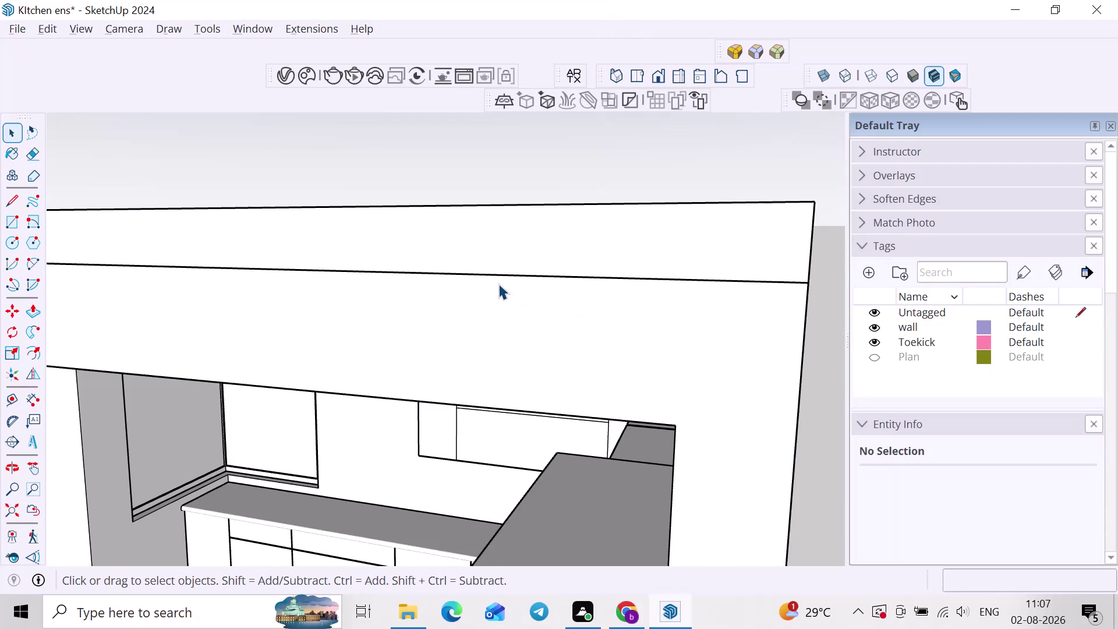
Zoom in on the left wall's base and select its short base edge.
scroll(down, 3)
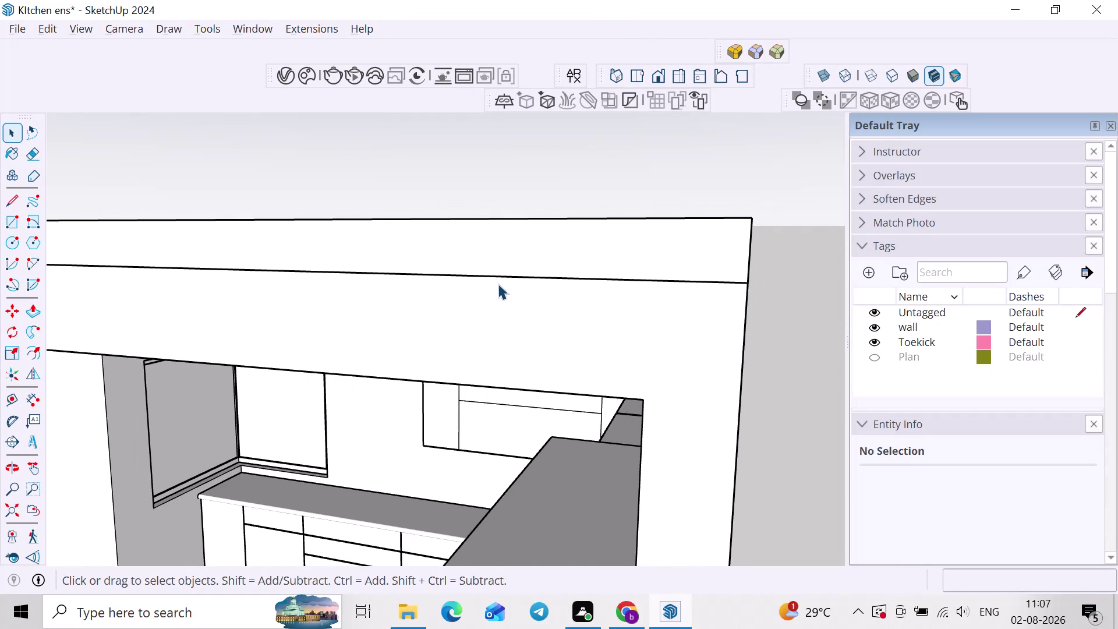
scroll(down, 3)
click(646, 308)
middle_drag(315, 355, 386, 323)
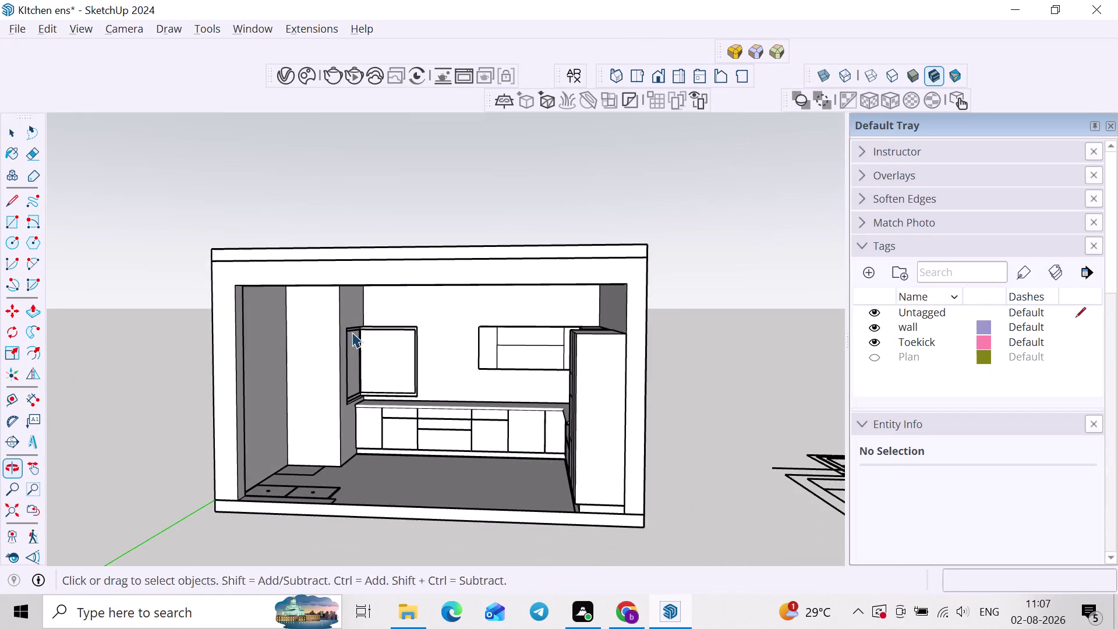
middle_drag(339, 338, 291, 361)
scroll(up, 3)
middle_drag(292, 406, 316, 317)
scroll(up, 3)
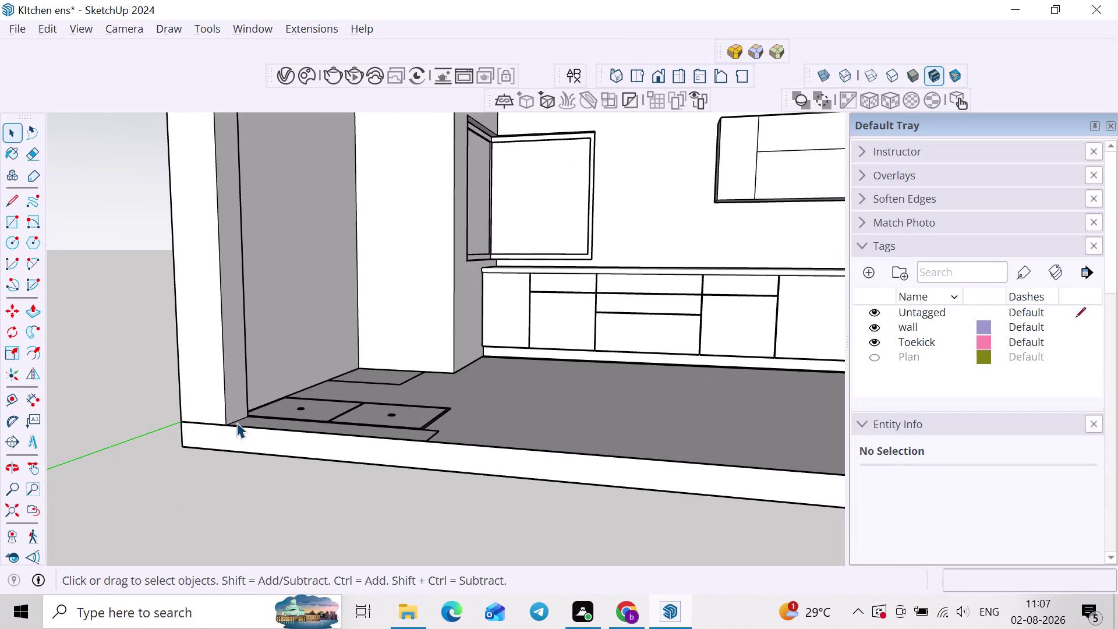
click(237, 422)
click(237, 422)
click(243, 417)
scroll(up, 3)
double_click(230, 393)
scroll(up, 3)
middle_drag(271, 412, 253, 422)
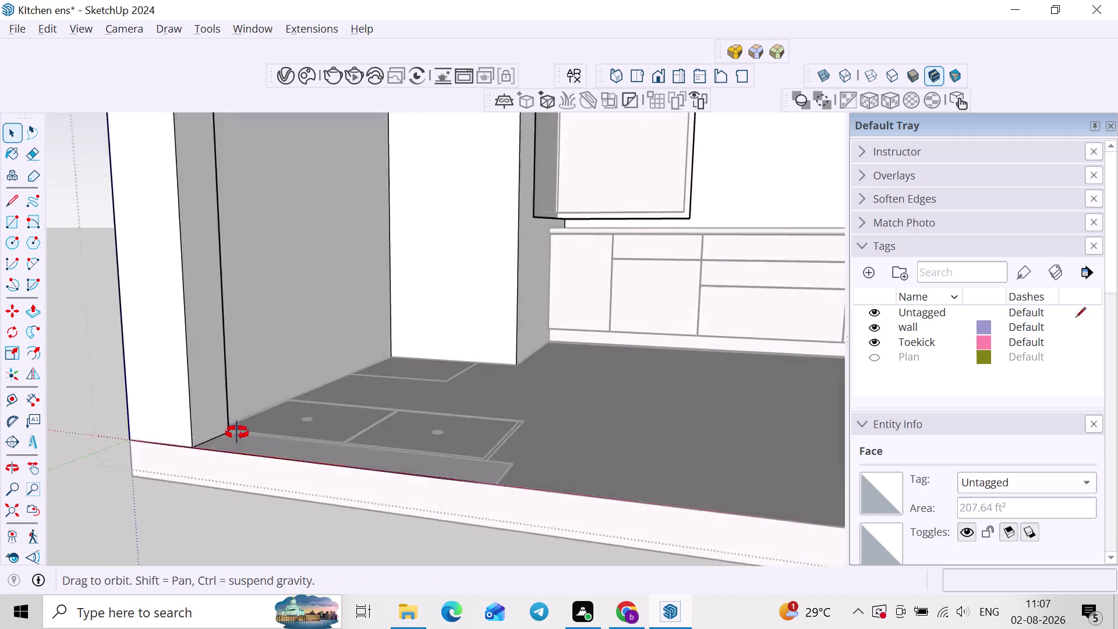
middle_drag(253, 423, 235, 433)
scroll(up, 3)
click(170, 465)
Copy the left wall's base edge 3' up the wall with Move.
key(m)
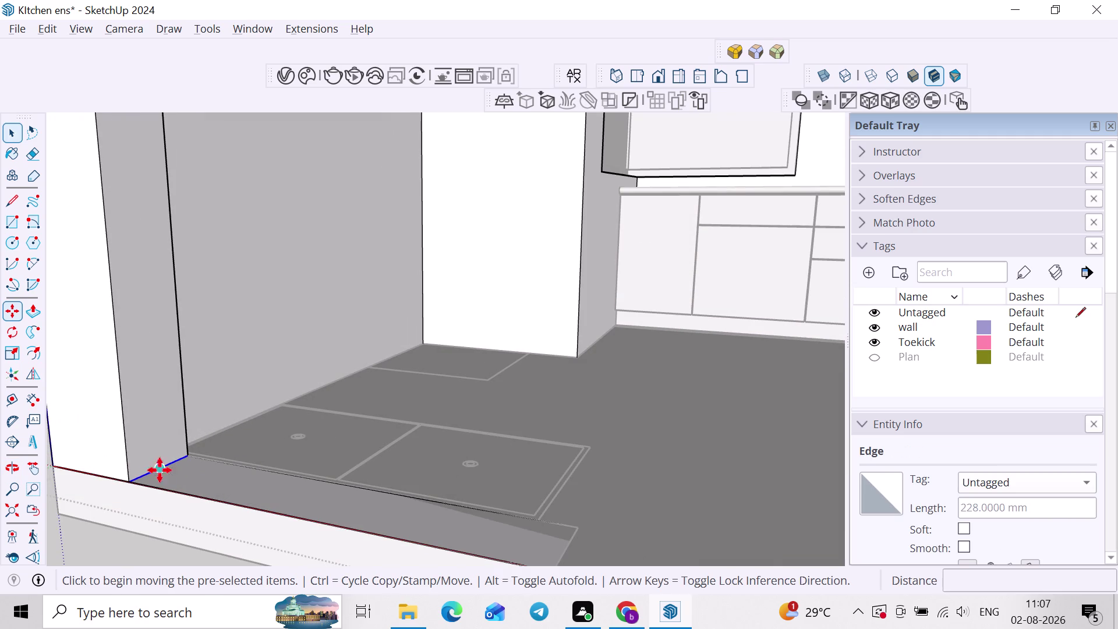
click(137, 483)
scroll(down, 3)
middle_drag(123, 335, 140, 416)
key(Up)
scroll(down, 3)
middle_drag(134, 239, 134, 298)
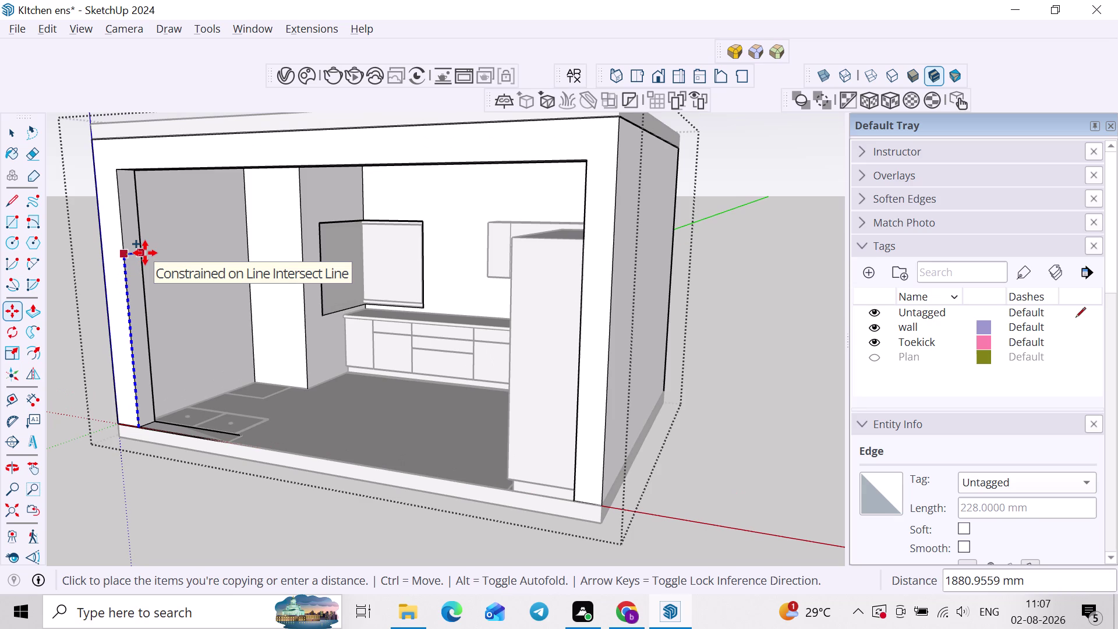
text(3)
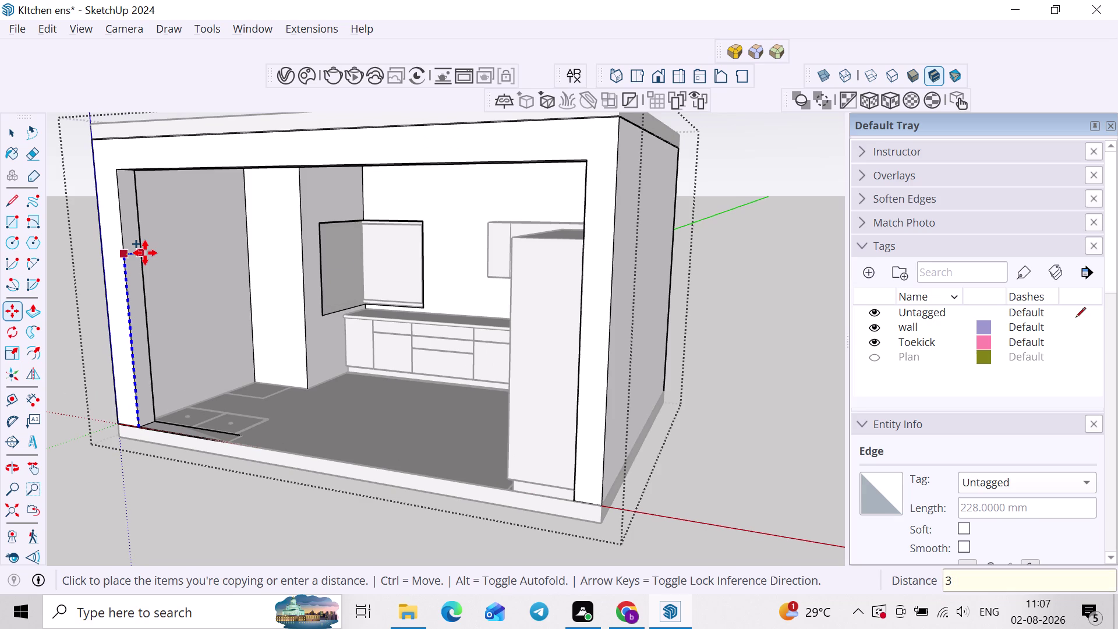
text(')
key(Return)
key(space)
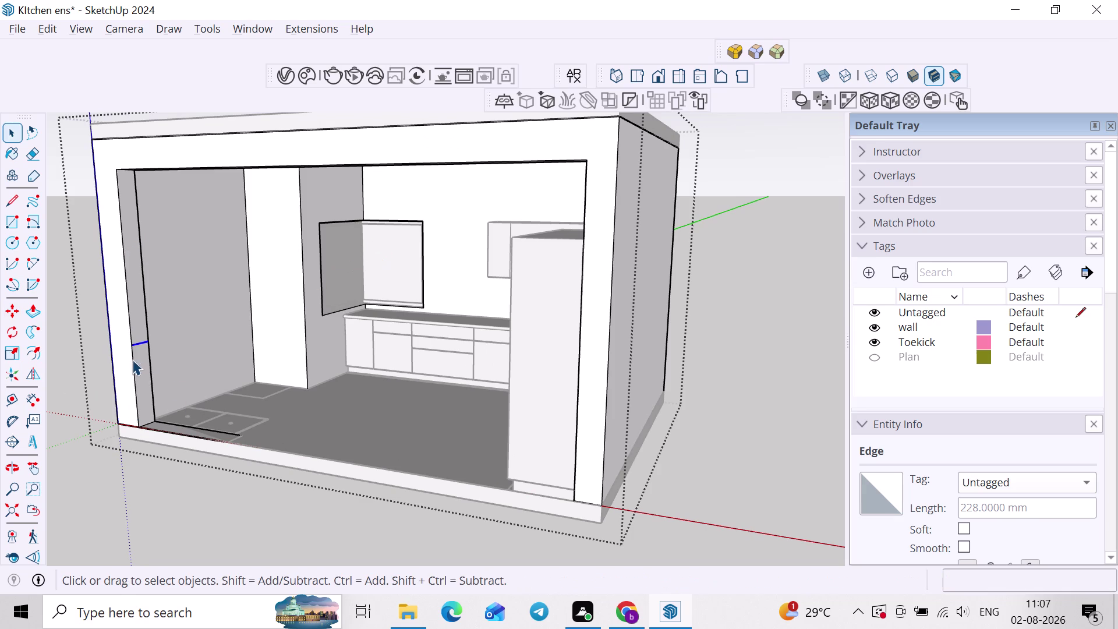
Push/Pull the lower wall strip outward, then extend it across the front as a low wall.
click(144, 358)
text(op)
click(143, 358)
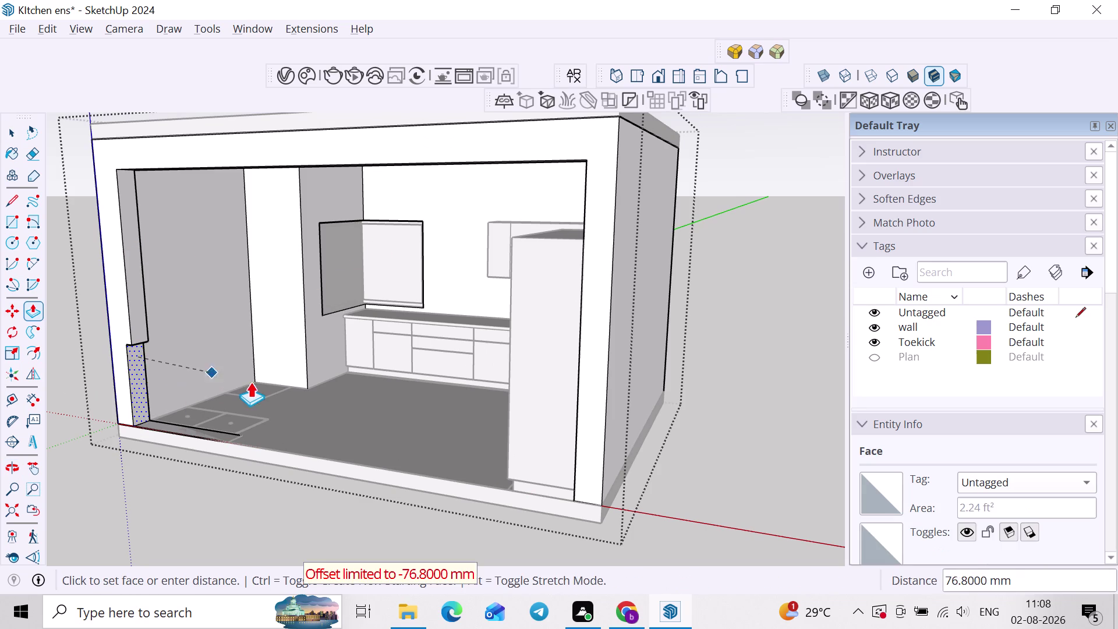
scroll(down, 3)
middle_drag(270, 410, 323, 399)
scroll(down, 3)
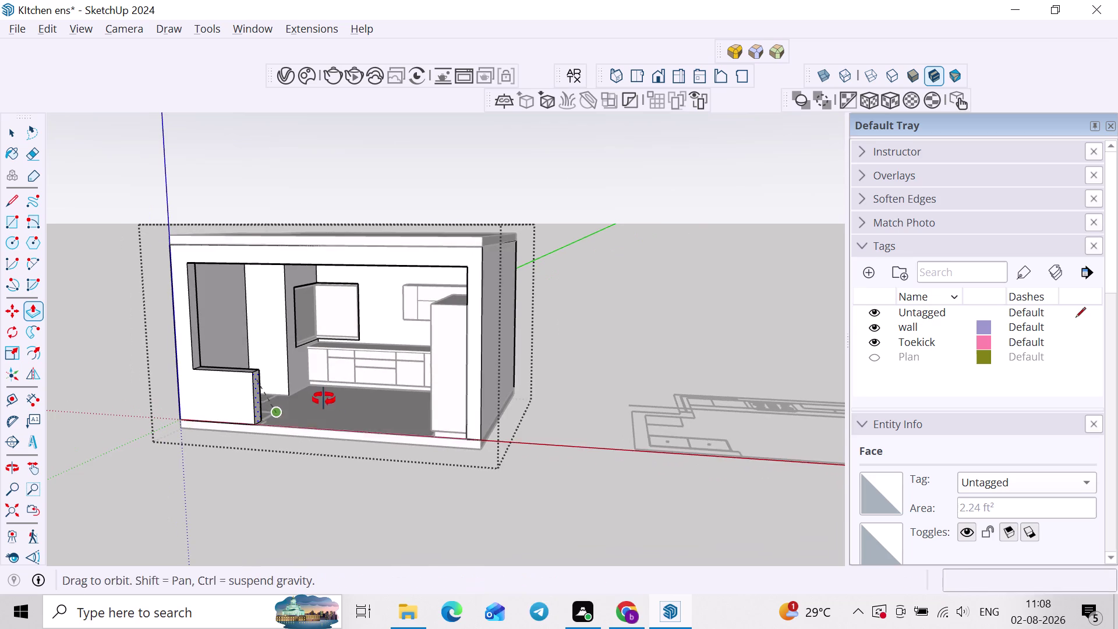
middle_drag(323, 400, 324, 399)
click(311, 407)
click(261, 399)
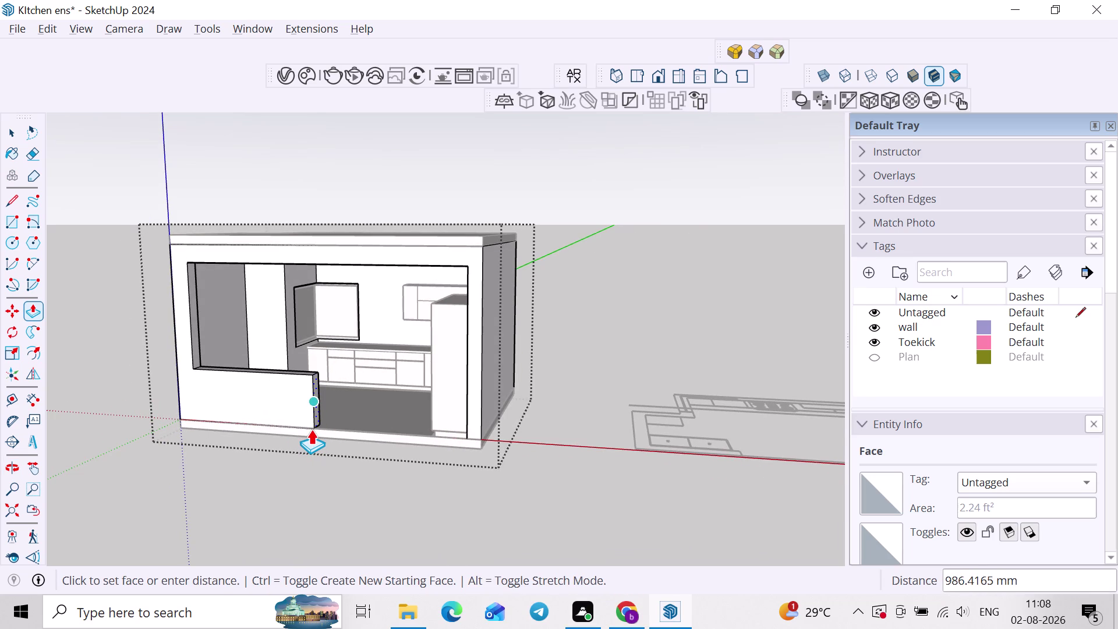
click(310, 429)
scroll(down, 3)
key(space)
click(377, 455)
Orbit the model to check the new low wall and bring the wall cabinets into view.
middle_drag(401, 521, 516, 510)
scroll(down, 3)
click(557, 492)
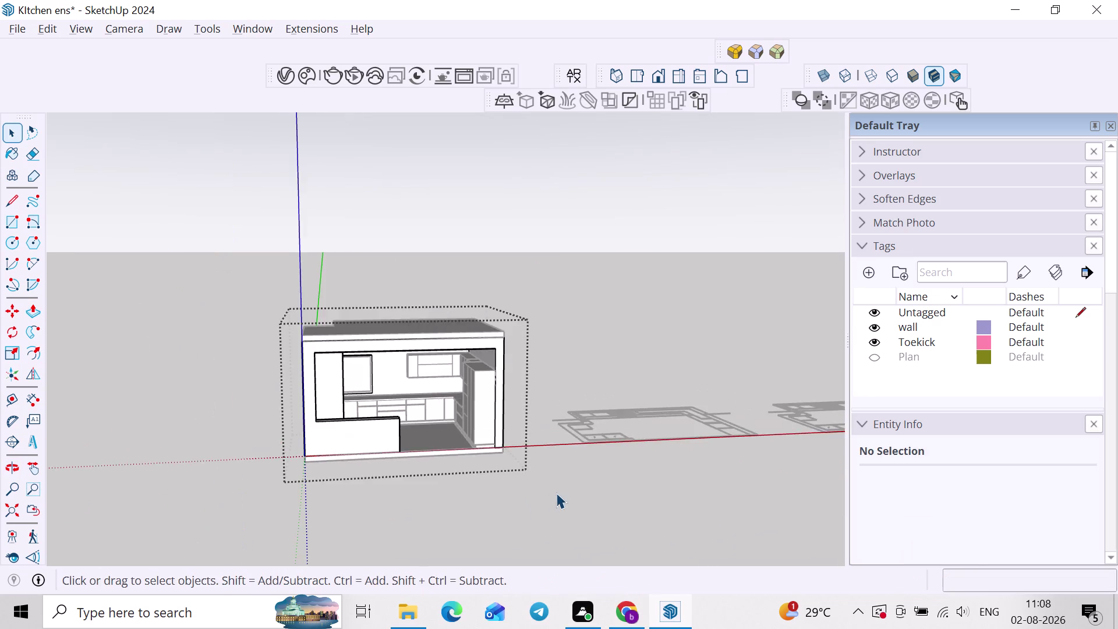
middle_drag(538, 492, 414, 453)
scroll(up, 3)
middle_drag(420, 360, 520, 393)
middle_drag(504, 393, 385, 346)
scroll(up, 3)
scroll(down, 3)
scroll(up, 3)
middle_drag(325, 428, 327, 504)
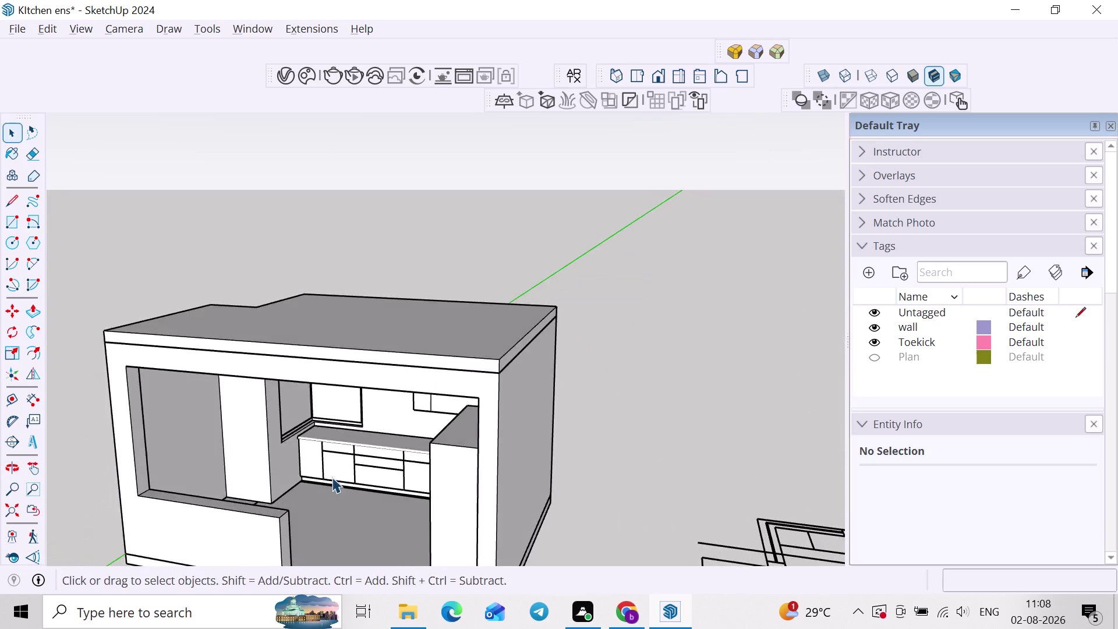
scroll(down, 3)
middle_drag(364, 446, 443, 386)
scroll(up, 3)
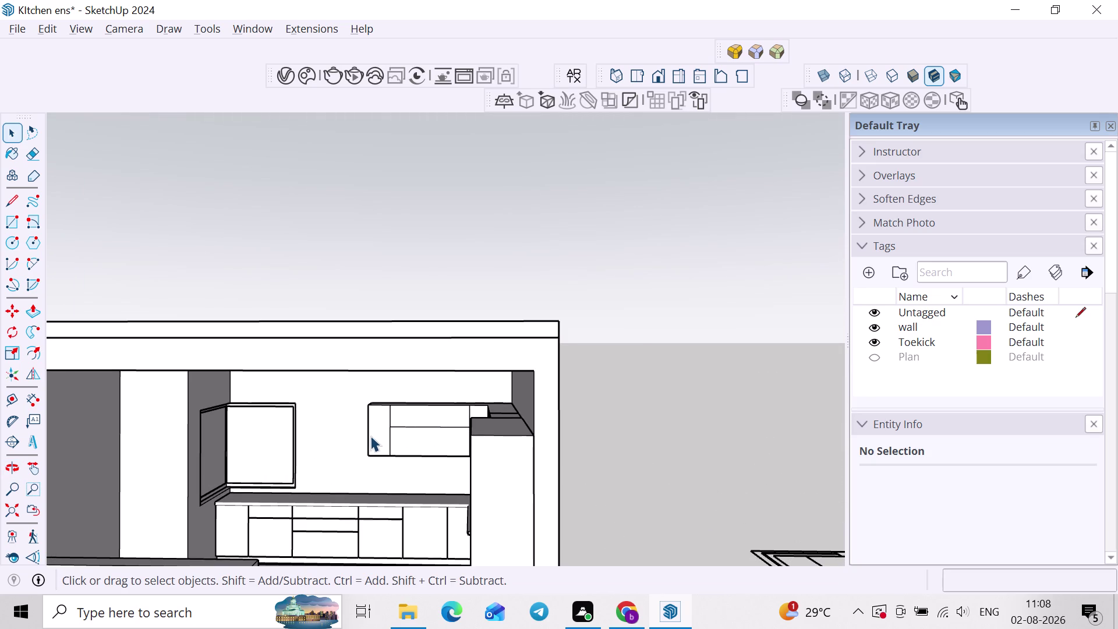
scroll(up, 3)
scroll(down, 3)
scroll(up, 3)
double_click(390, 427)
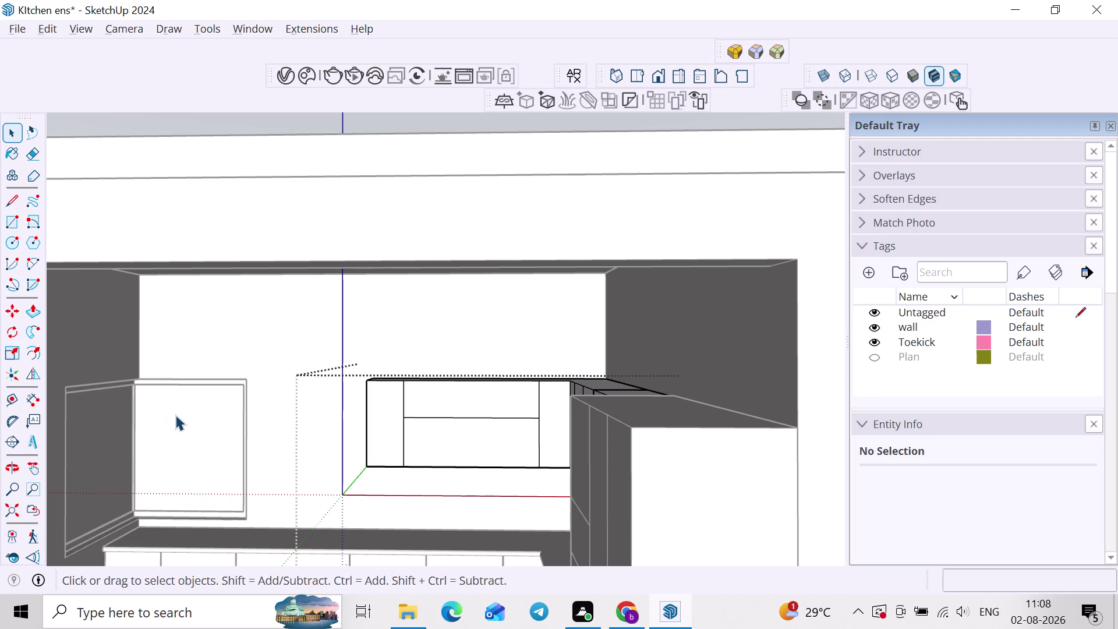
scroll(down, 3)
scroll(down, 3)
middle_drag(583, 394, 528, 401)
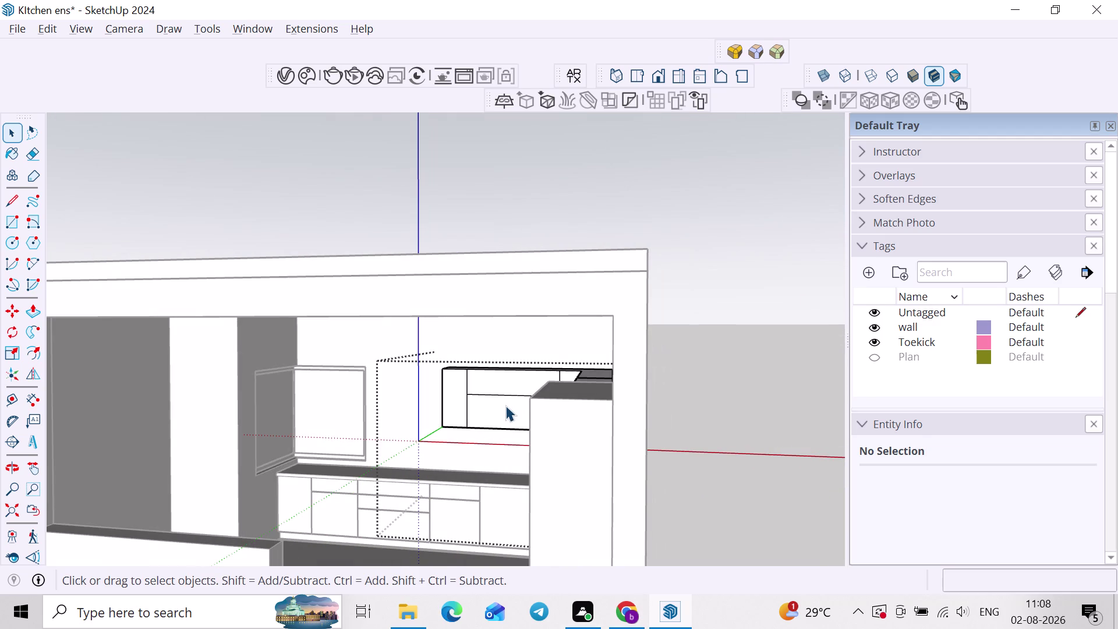
scroll(up, 3)
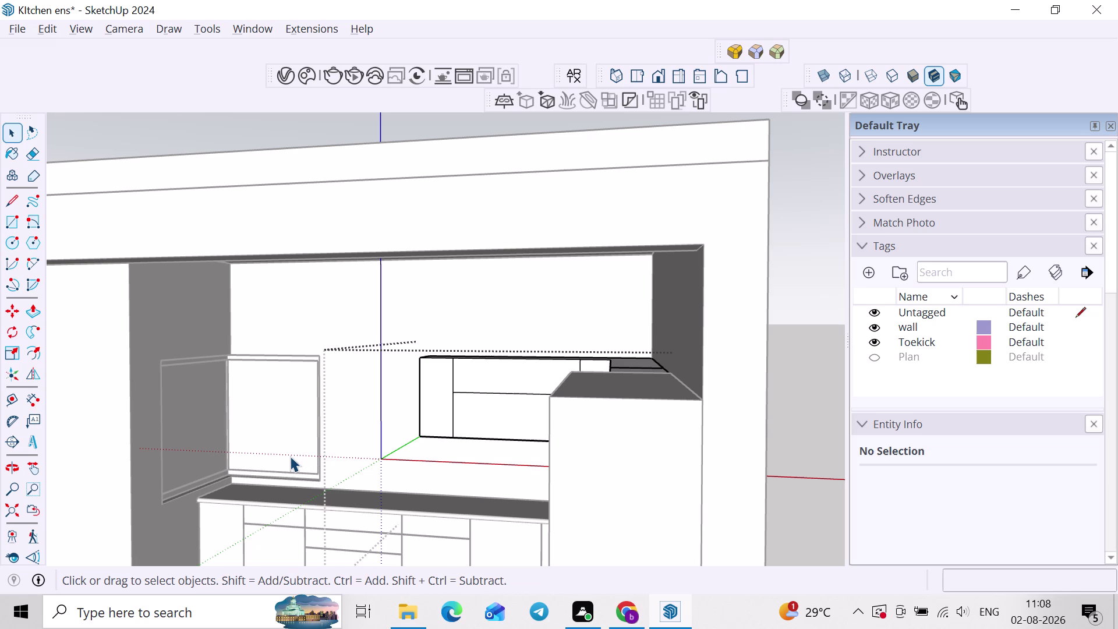
scroll(down, 3)
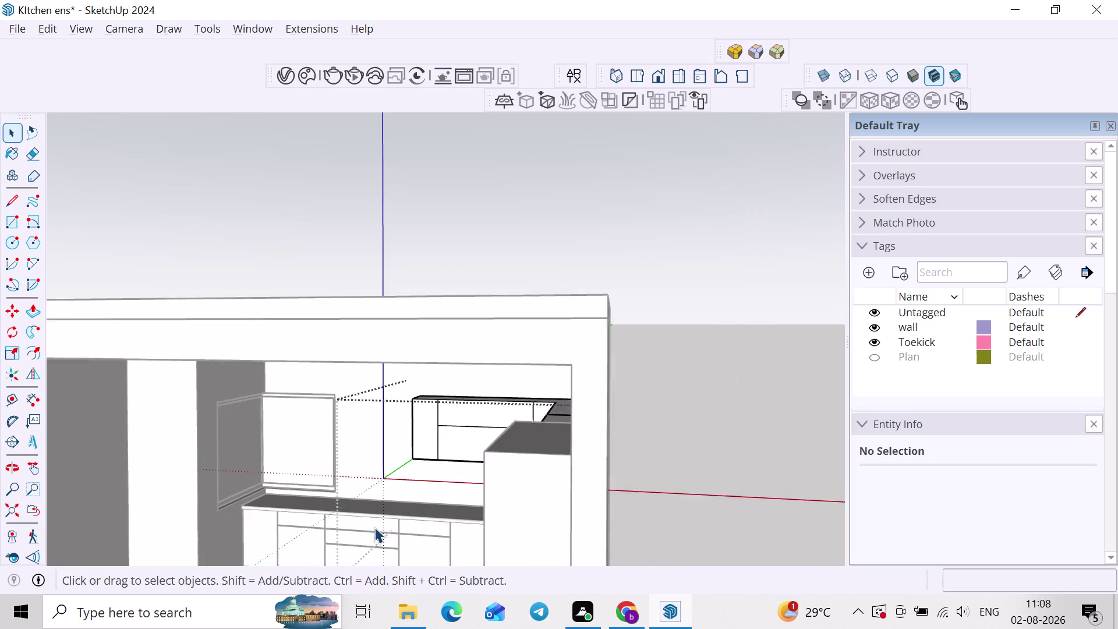
middle_drag(362, 445, 410, 426)
scroll(up, 3)
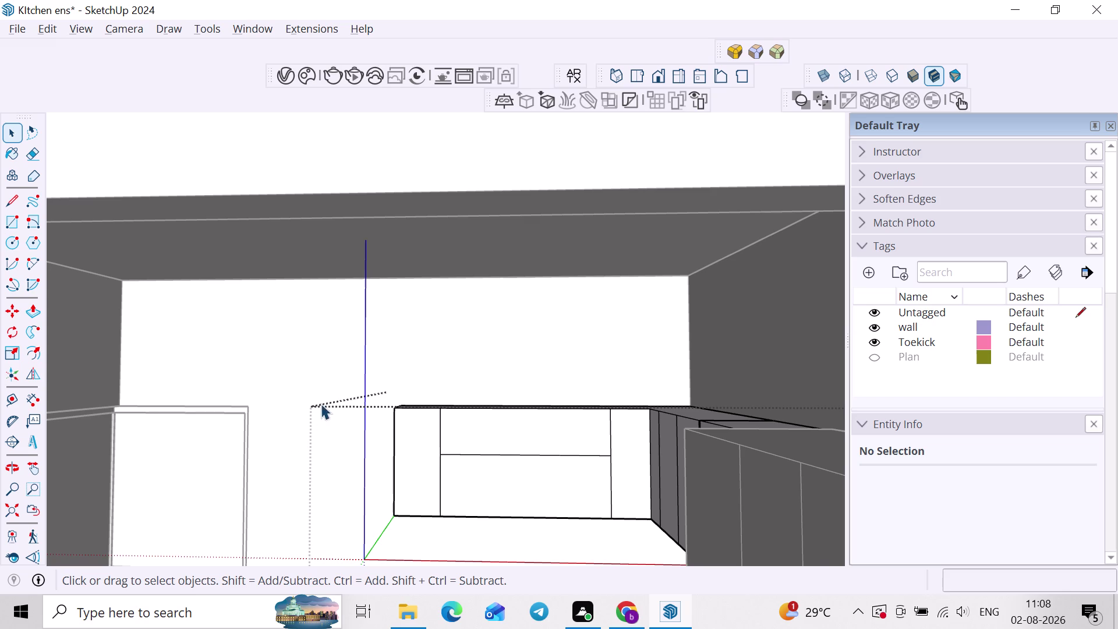
scroll(up, 3)
click(407, 418)
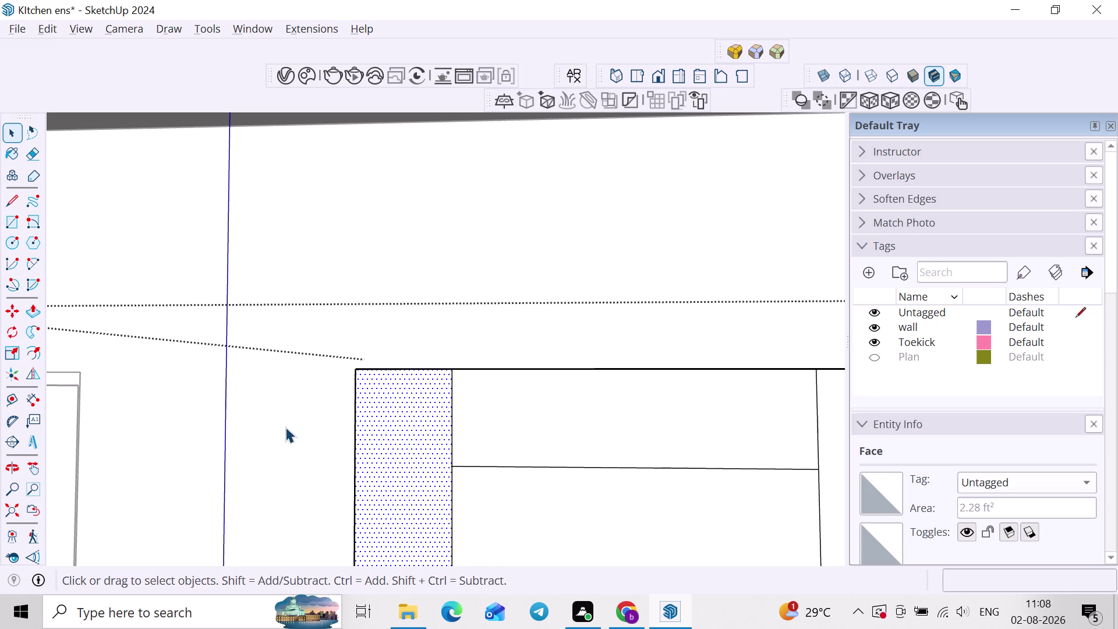
scroll(up, 3)
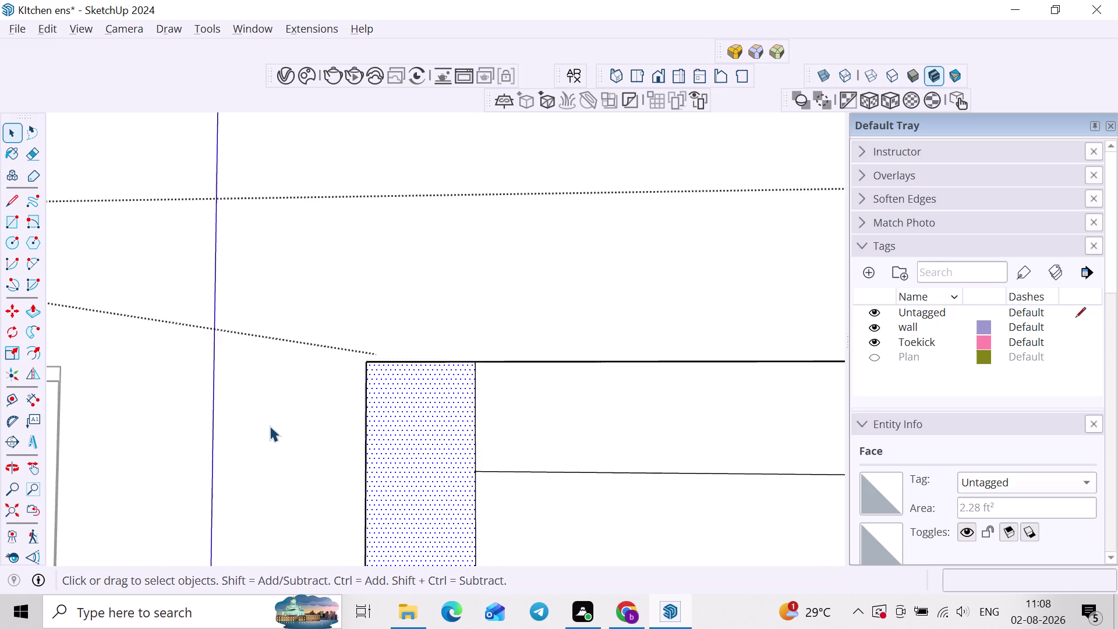
scroll(up, 3)
click(463, 382)
scroll(down, 3)
middle_drag(474, 415, 474, 352)
key(f)
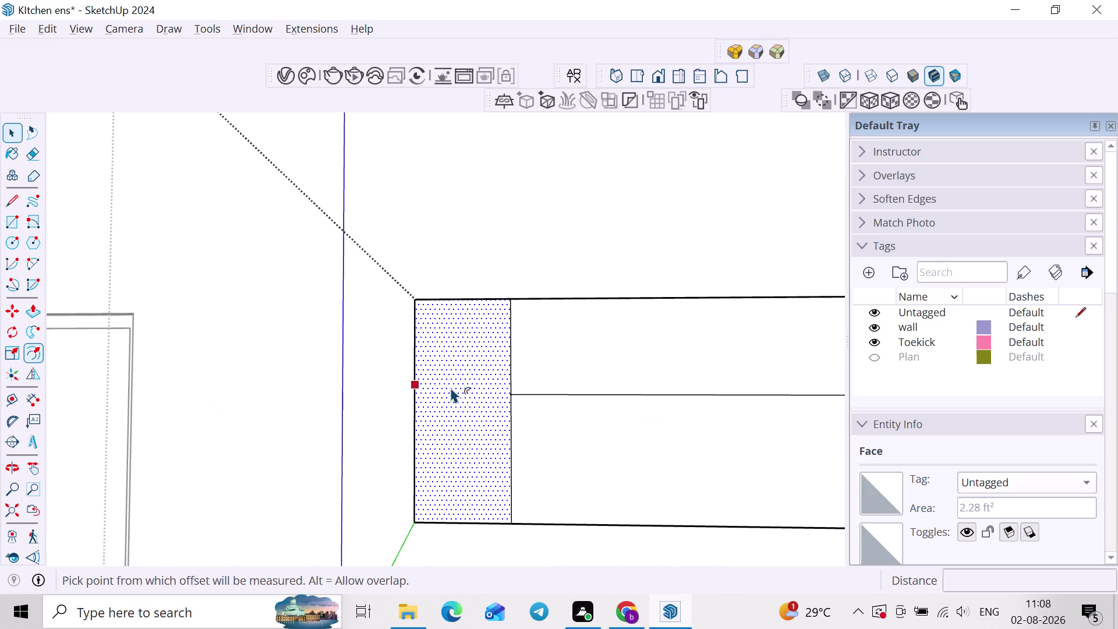
Inset the narrow face and the upper front panel by 1".
click(428, 389)
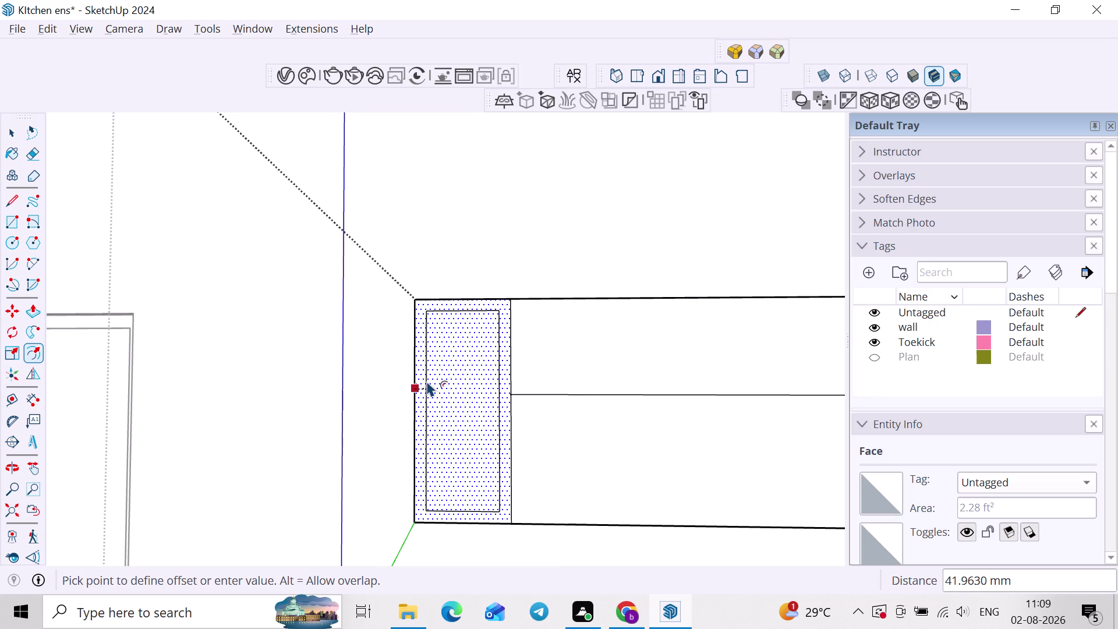
key(1)
key(shift+quotedbl)
key(Return)
key(space)
click(629, 367)
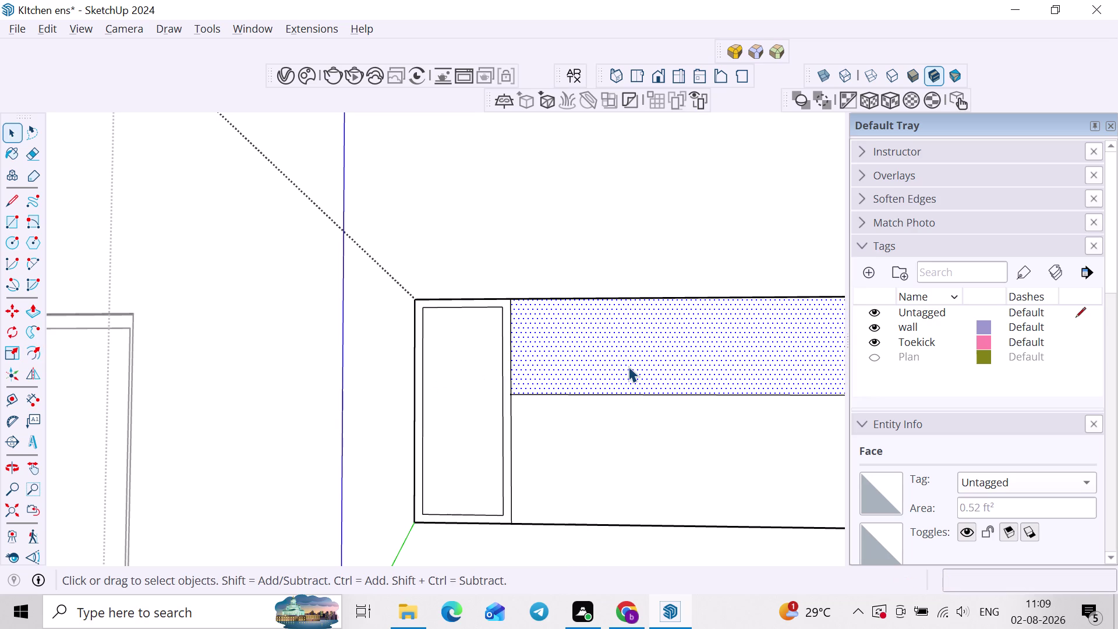
key(f)
double_click(614, 354)
key(space)
Make the lower front face a component, inset it by the same 1", and save.
click(597, 452)
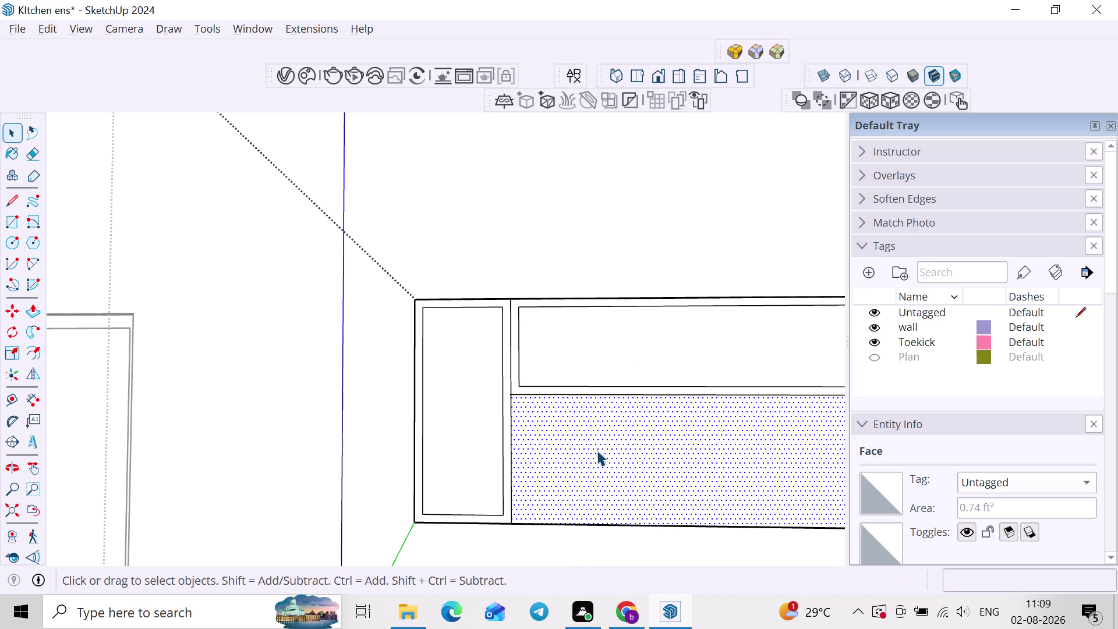
key(g)
key(f)
double_click(595, 450)
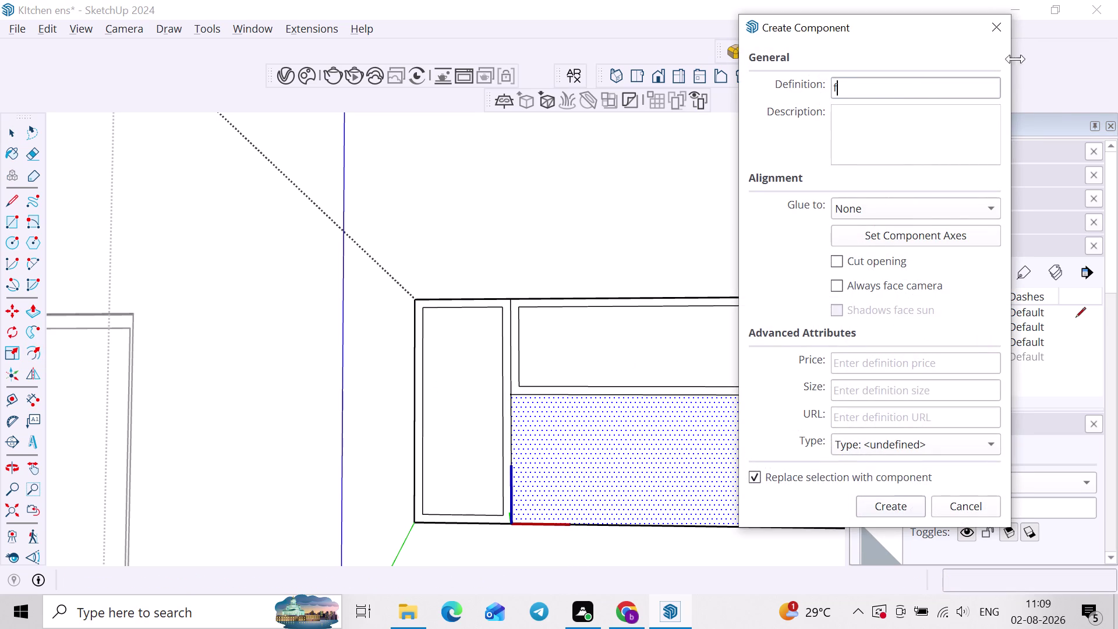
click(1006, 24)
key(space)
key(f)
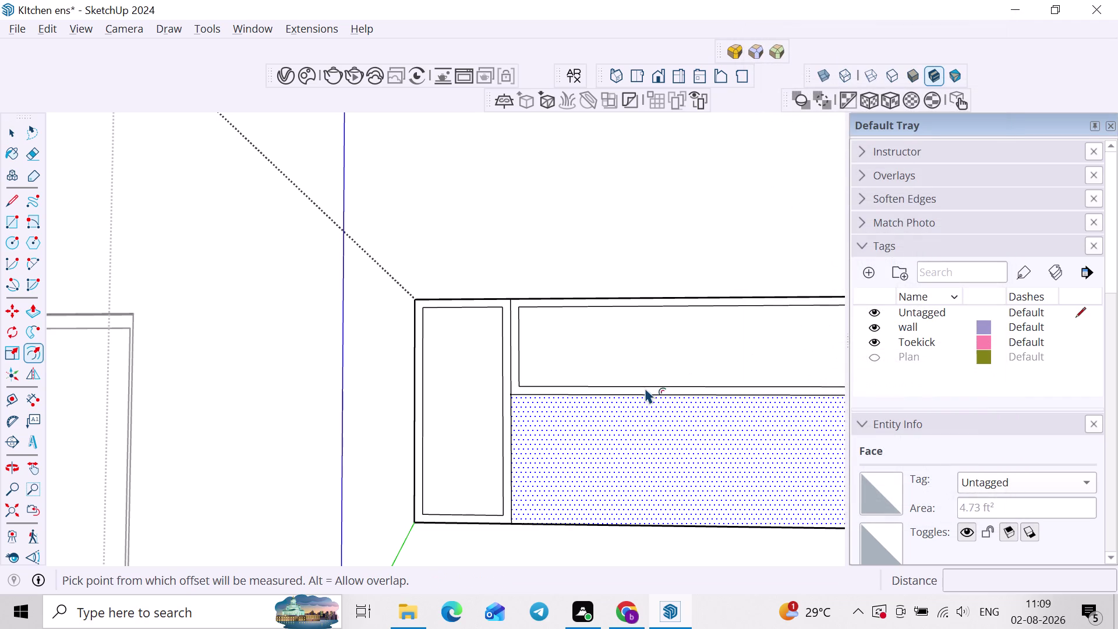
double_click(643, 419)
key(ctrl+s)
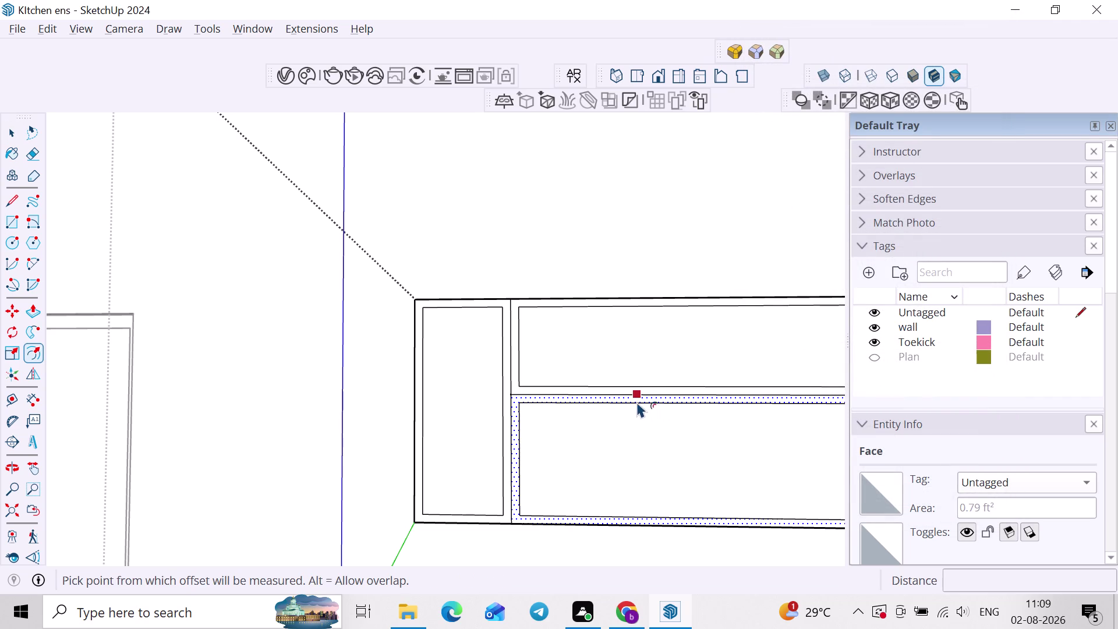
Inset the cabinet's right end panel by the same 1" amount.
scroll(down, 3)
key(space)
scroll(down, 3)
middle_drag(644, 415, 639, 447)
middle_drag(727, 412, 689, 412)
double_click(768, 400)
scroll(up, 3)
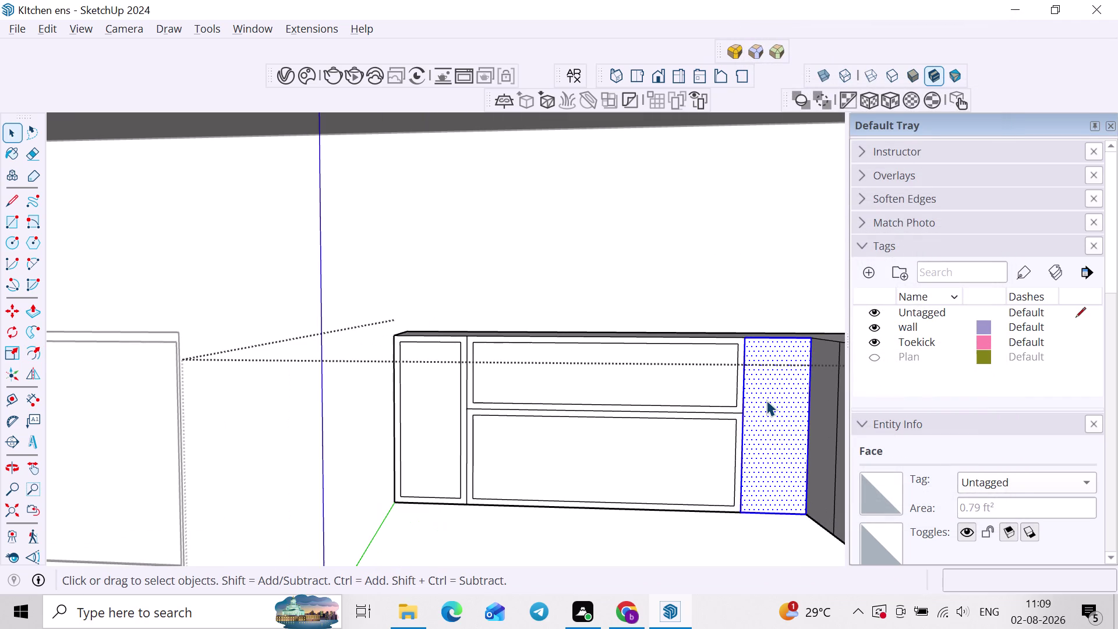
key(f)
double_click(766, 398)
key(space)
click(777, 403)
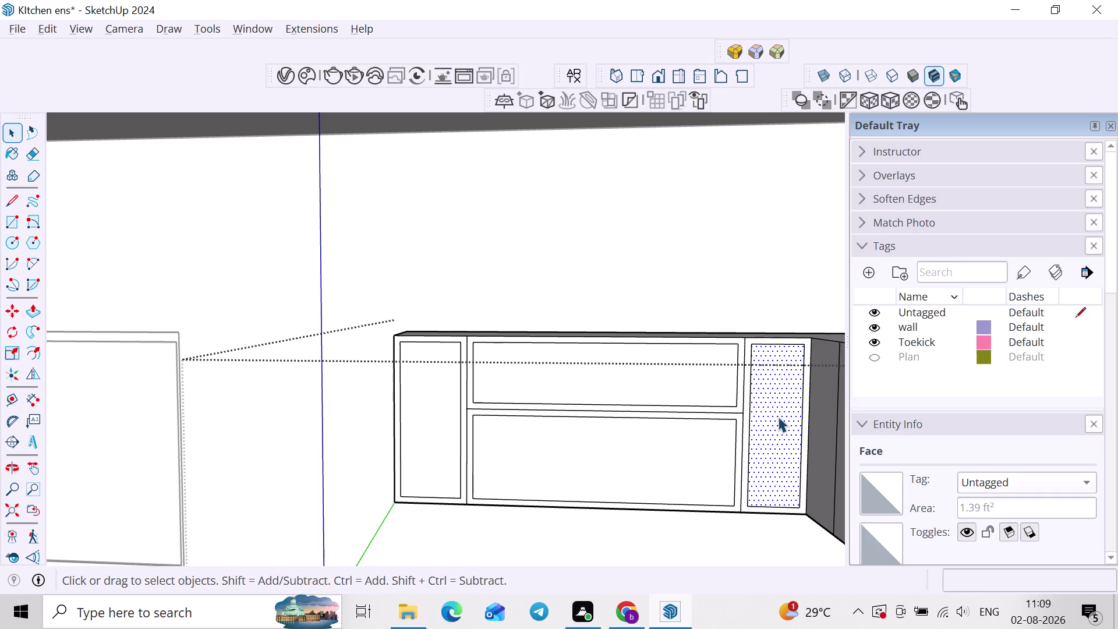
scroll(up, 3)
Push/Pull the narrow, wide upper and remaining opening faces back to the same depth.
click(432, 368)
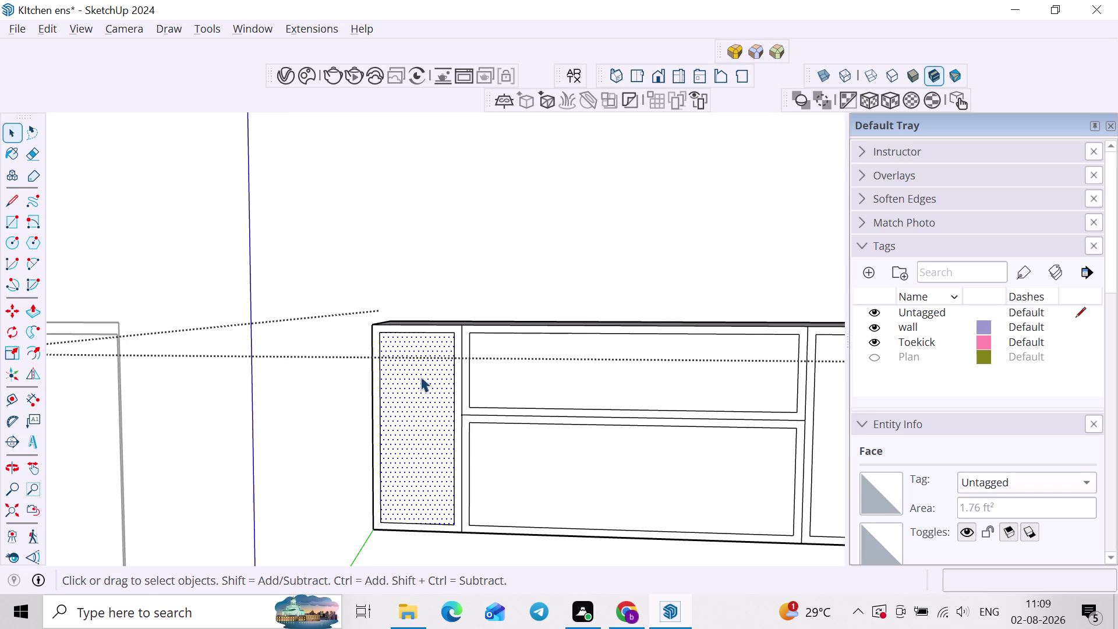
key(p)
click(405, 392)
click(416, 355)
double_click(601, 375)
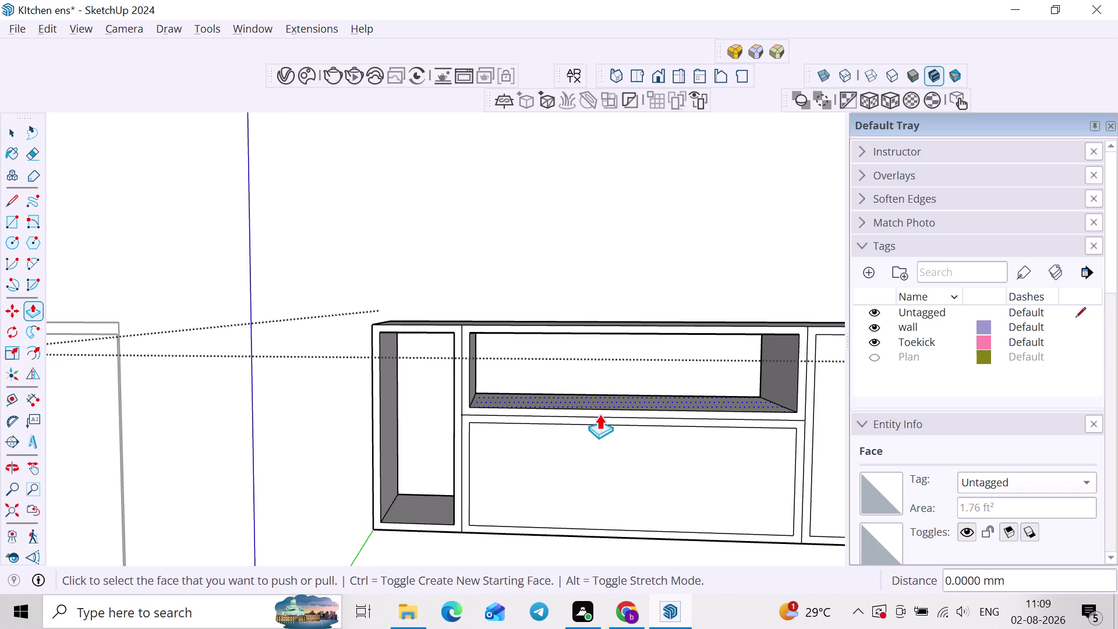
double_click(589, 429)
scroll(down, 3)
middle_drag(791, 421, 688, 404)
double_click(755, 390)
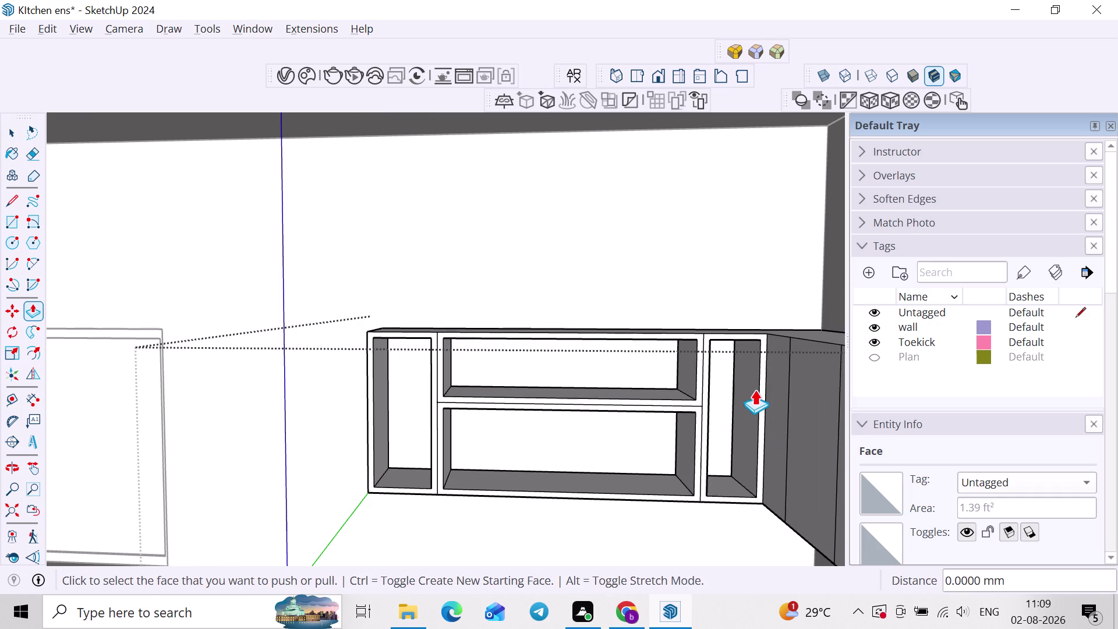
scroll(down, 3)
middle_drag(649, 406, 697, 408)
key(space)
Clear the selection and move the view closer to the narrow opening.
click(642, 281)
scroll(up, 3)
middle_drag(496, 346, 438, 341)
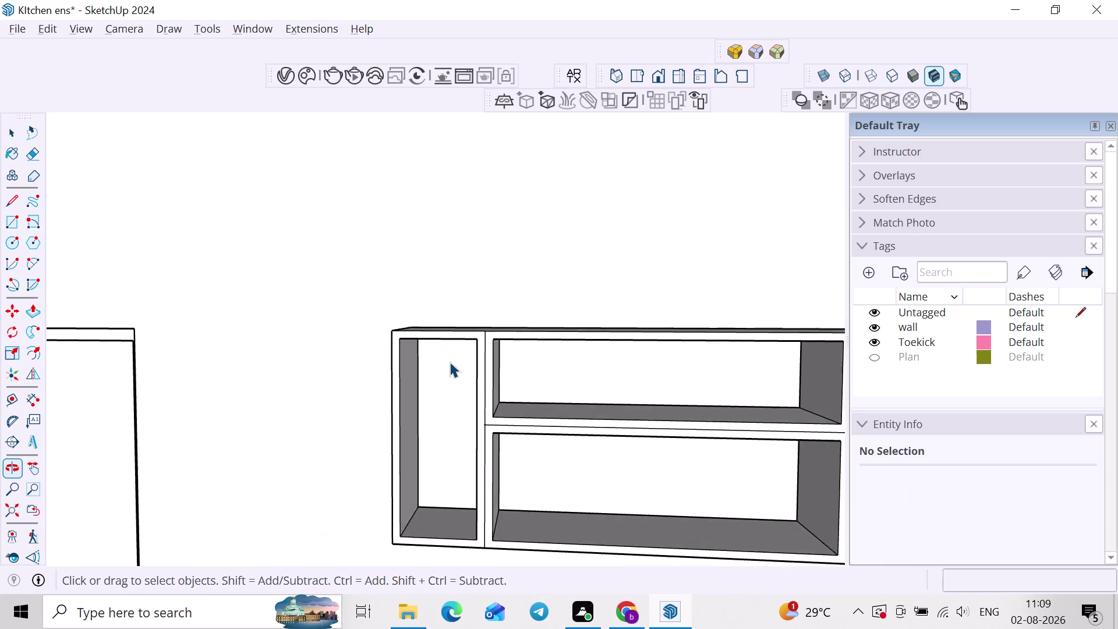
scroll(up, 3)
middle_drag(437, 364, 504, 364)
Draw a rectangle across the narrow wall cabinet opening and make it a group.
key(r)
scroll(up, 3)
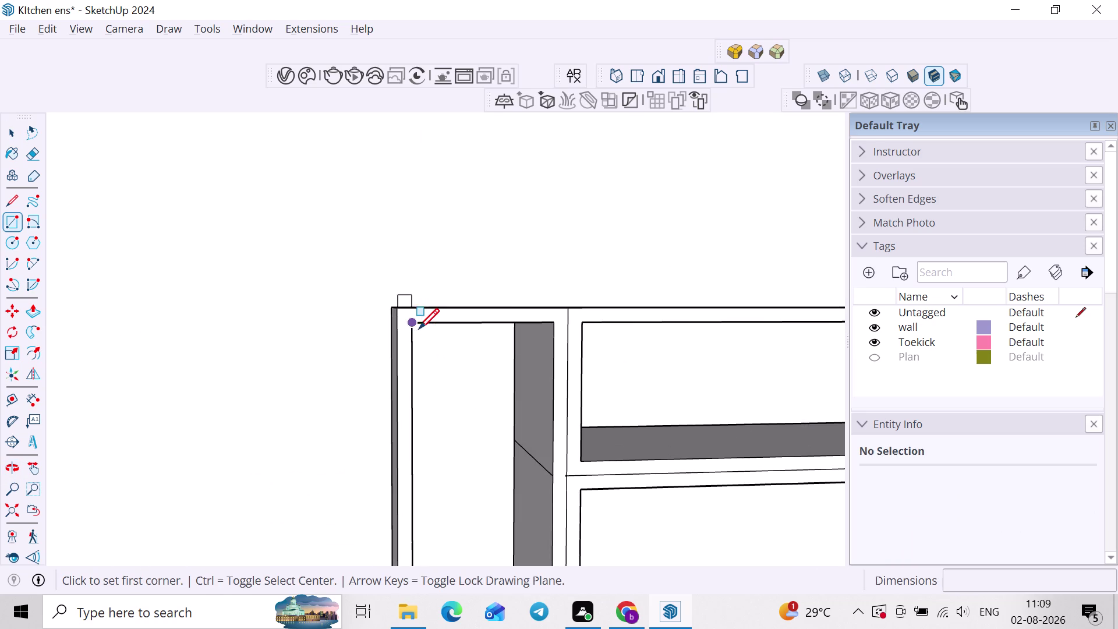
click(398, 307)
scroll(down, 3)
middle_drag(540, 421, 535, 306)
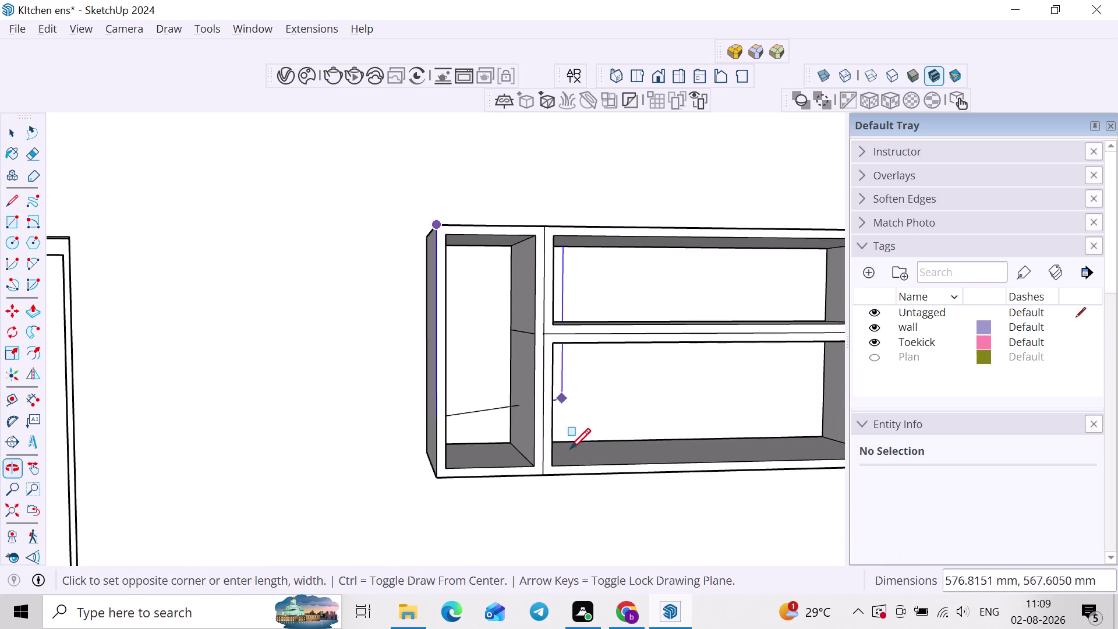
scroll(up, 3)
click(543, 469)
scroll(down, 3)
key(space)
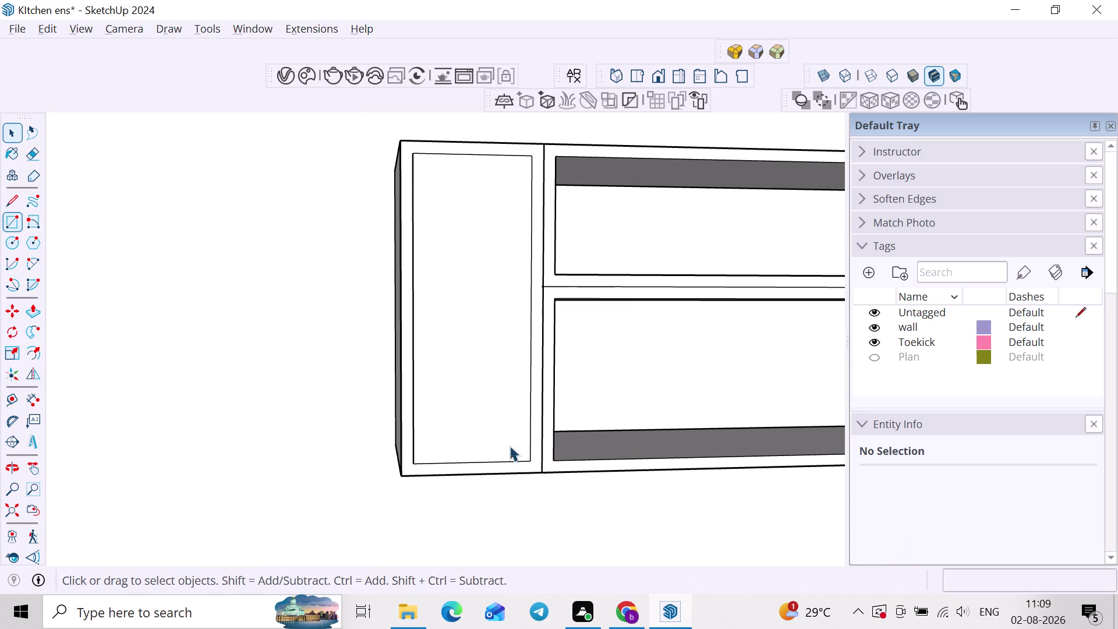
double_click(458, 419)
right_click(460, 418)
click(546, 176)
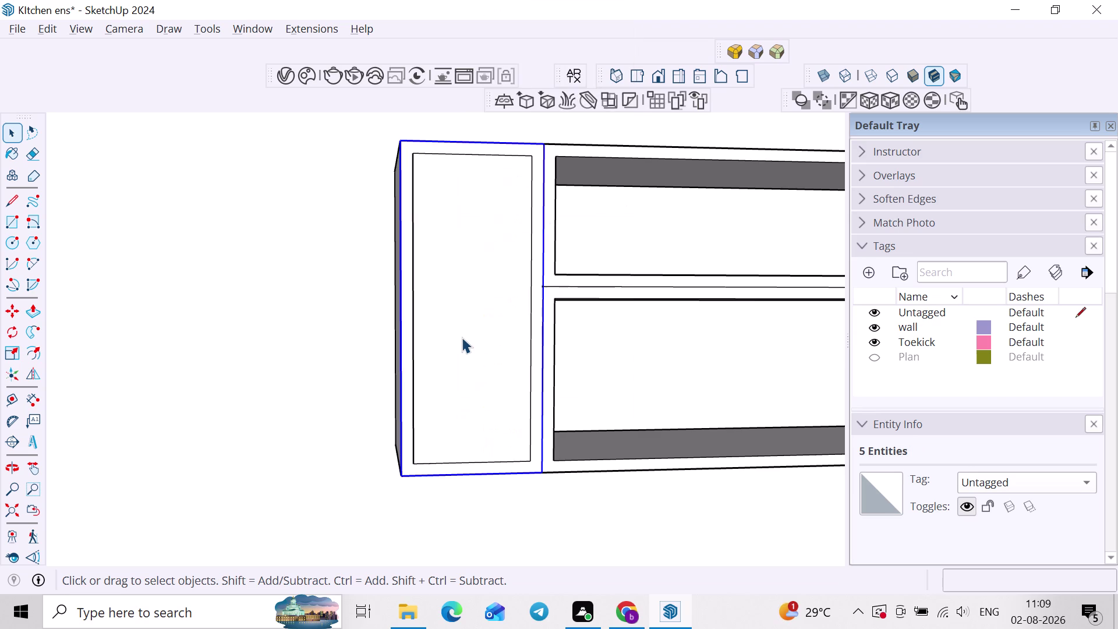
Inside the group, Push/Pull the panel 1 inch (25.4 mm) thick.
double_click(462, 338)
key(p)
click(463, 335)
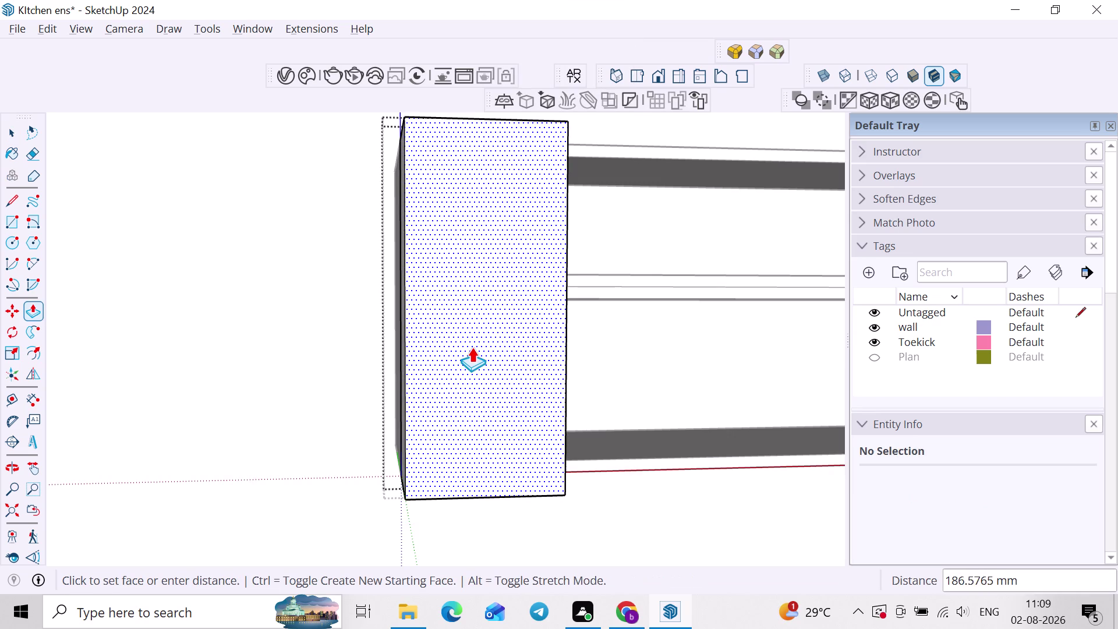
key(1)
key(shift+quotedbl)
key(Return)
scroll(down, 3)
middle_drag(485, 325, 436, 366)
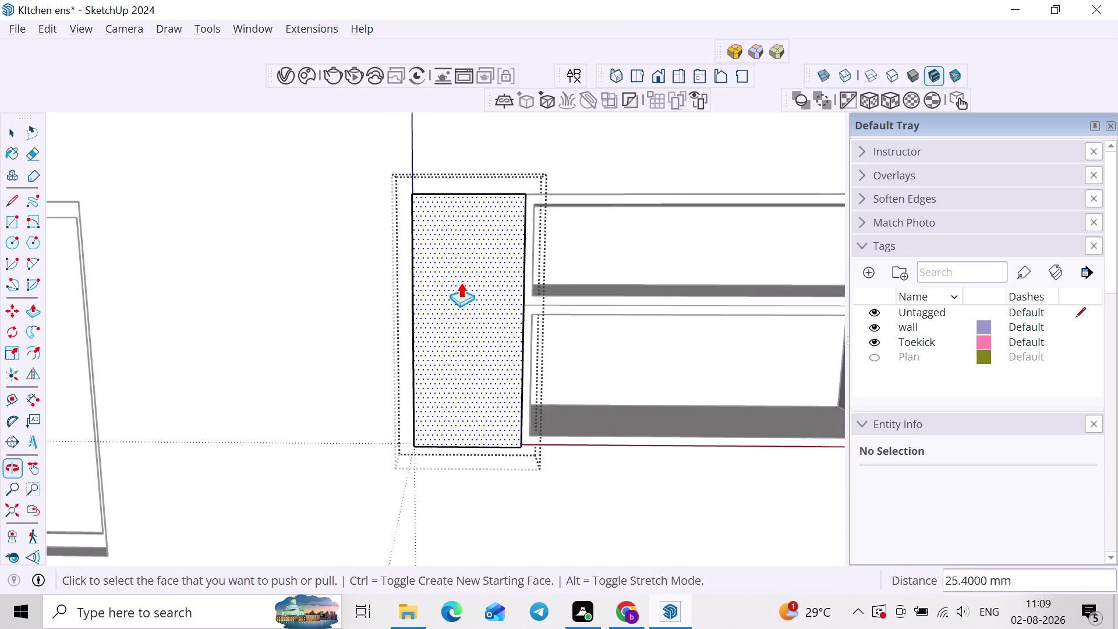
scroll(up, 3)
key(space)
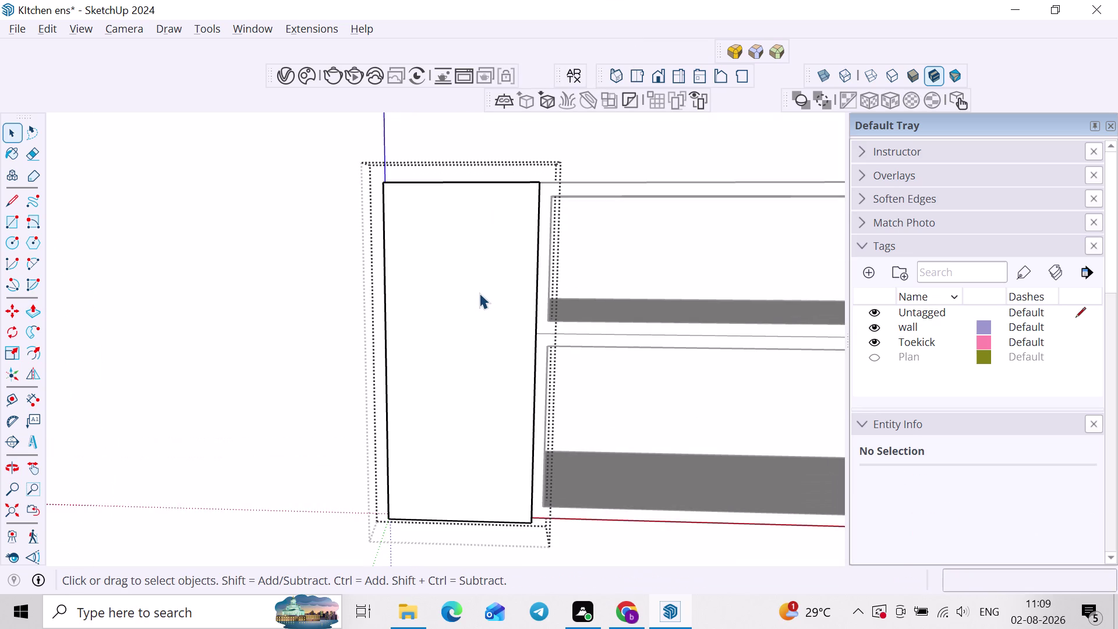
key(f)
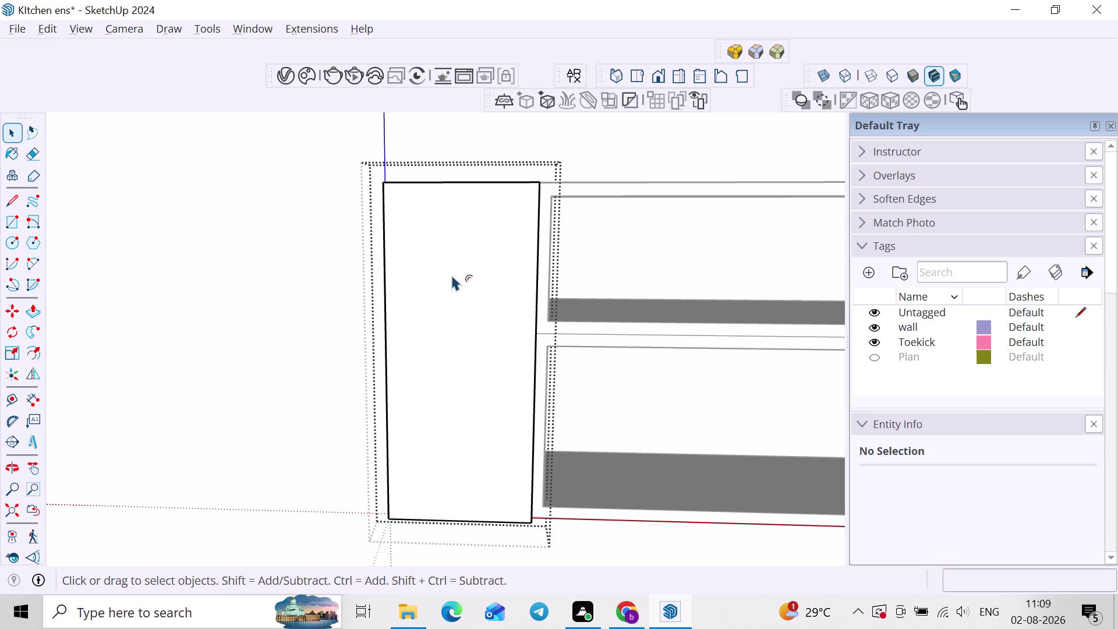
Push the panel face back into the opening, then undo the trial panel.
double_click(452, 274)
key(space)
click(460, 265)
key(p)
click(457, 370)
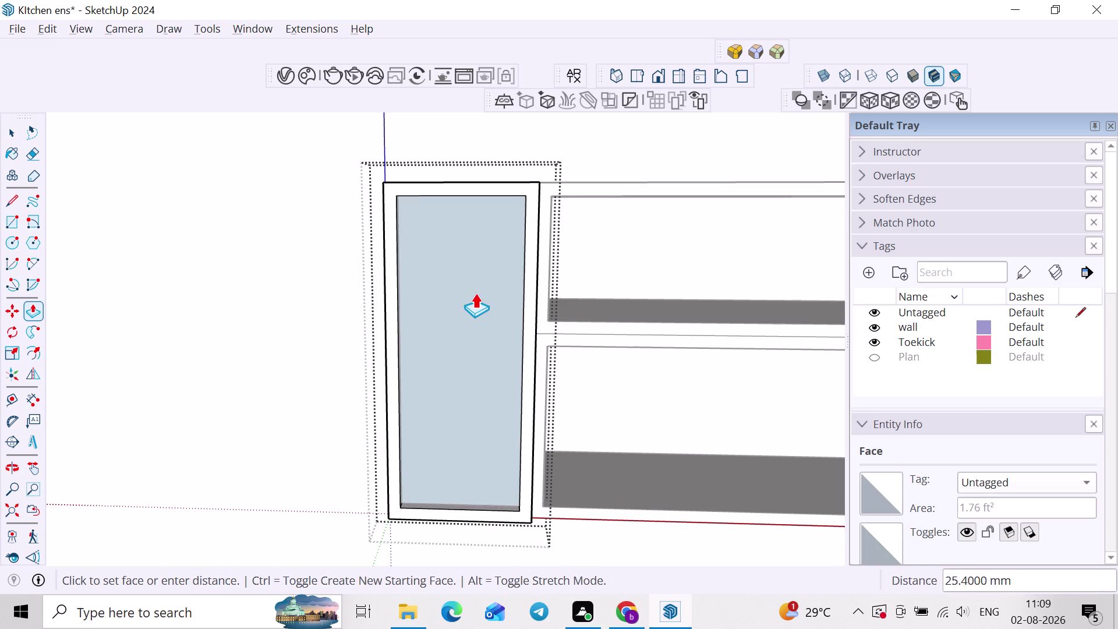
click(450, 243)
key(space)
click(235, 219)
Orbit and zoom in to inspect the now-empty narrow opening.
scroll(down, 3)
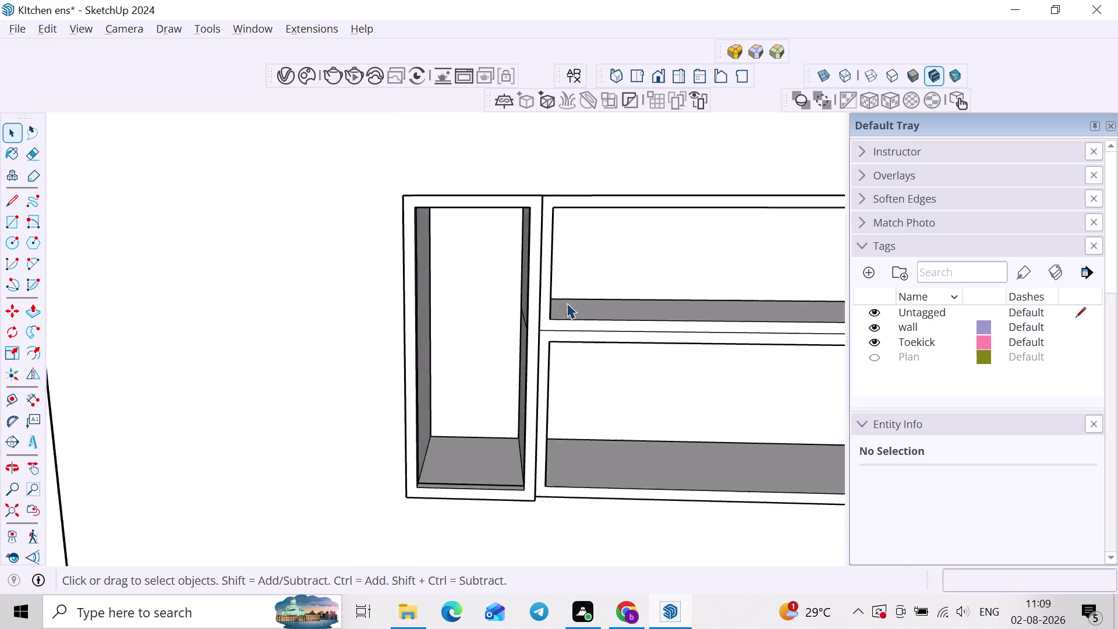
scroll(down, 3)
middle_drag(567, 267, 537, 315)
scroll(down, 3)
scroll(up, 3)
middle_drag(436, 252, 464, 250)
scroll(up, 3)
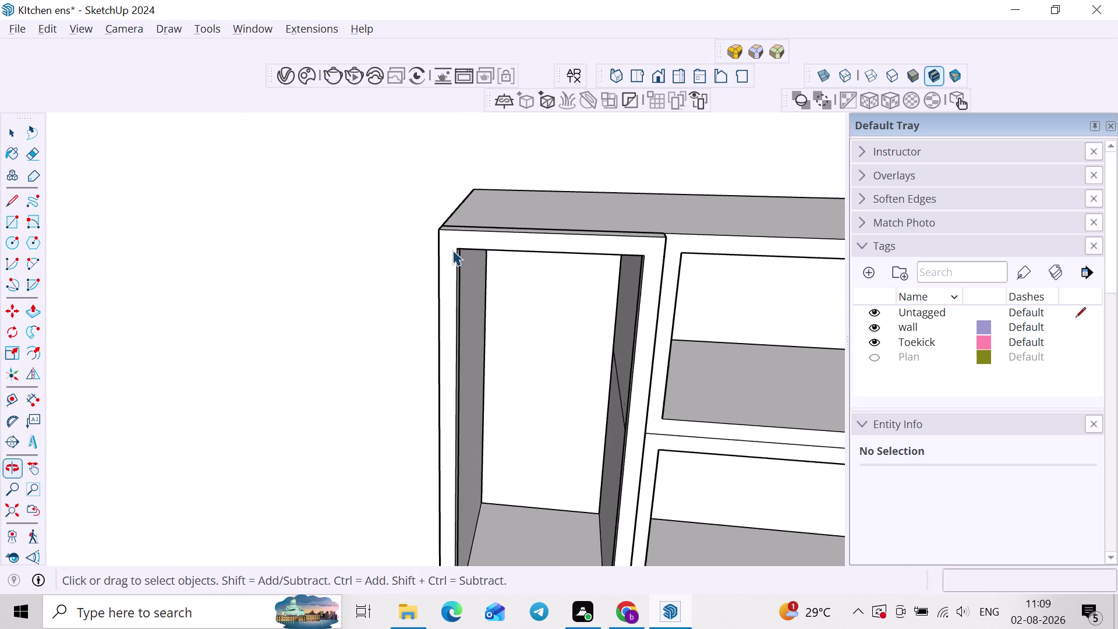
scroll(up, 3)
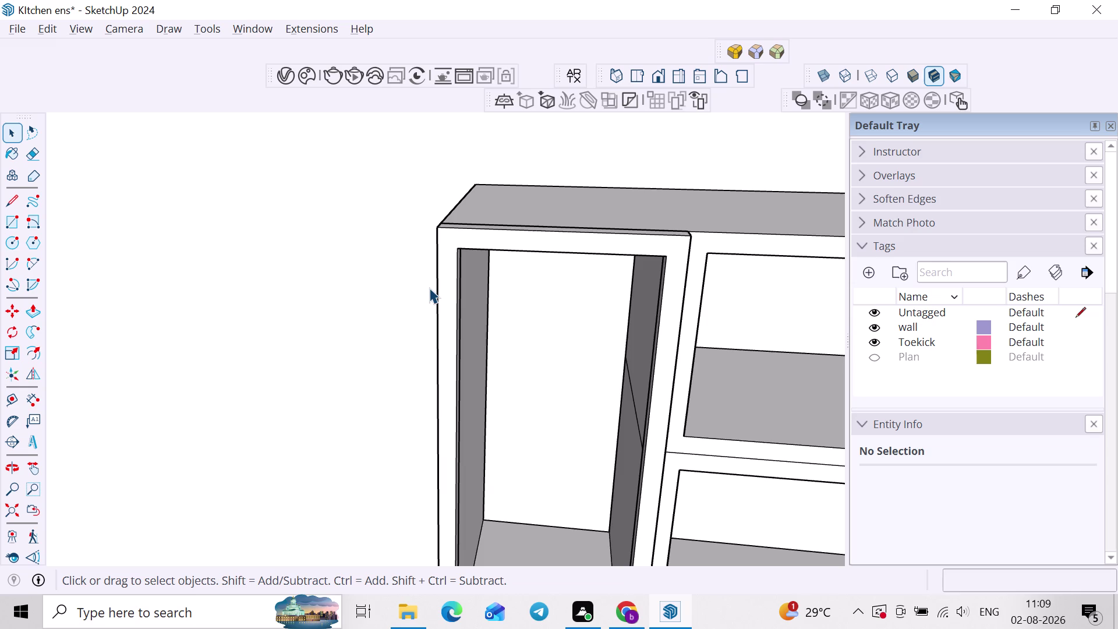
scroll(up, 3)
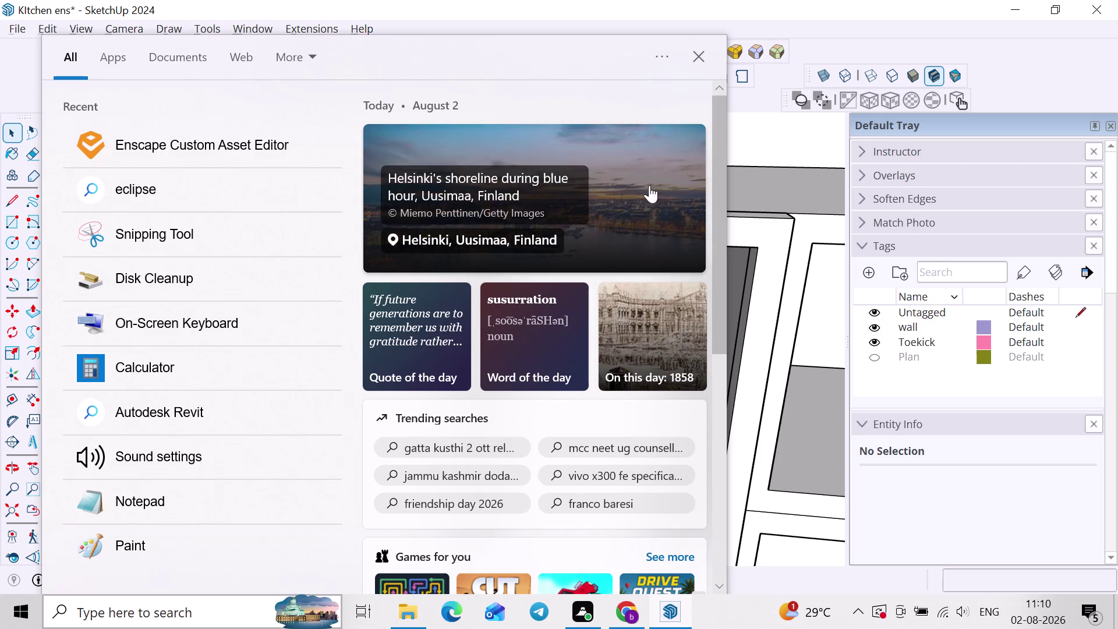
Close the Windows Start menu and return to the SketchUp kitchen model.
click(700, 54)
scroll(down, 3)
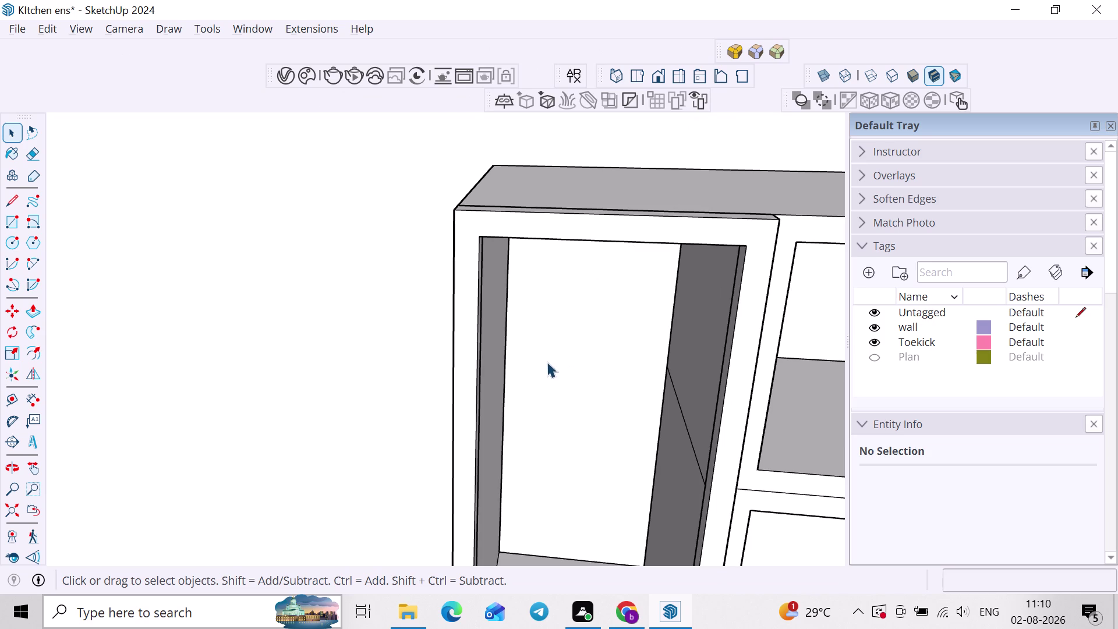
Start a rectangle at the narrow opening's bottom corner, locked to its vertical front plane.
key(r)
middle_drag(513, 492, 496, 410)
middle_drag(506, 447, 458, 483)
middle_drag(469, 506, 455, 404)
scroll(up, 3)
scroll(up, 3)
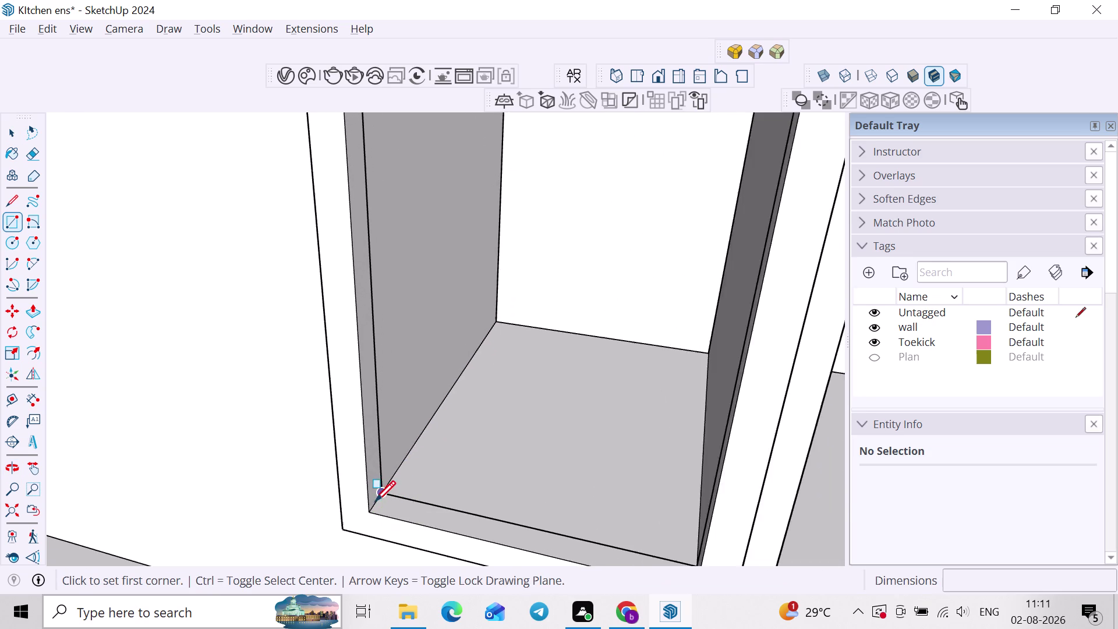
scroll(up, 3)
click(379, 504)
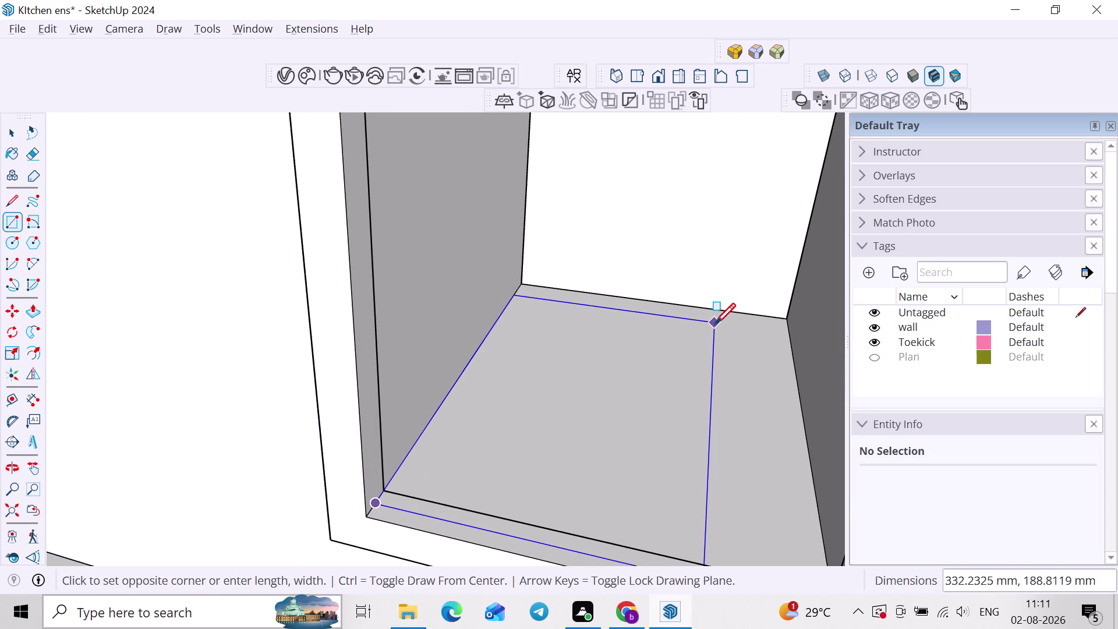
key(Left)
key(Right)
scroll(down, 3)
key(Left)
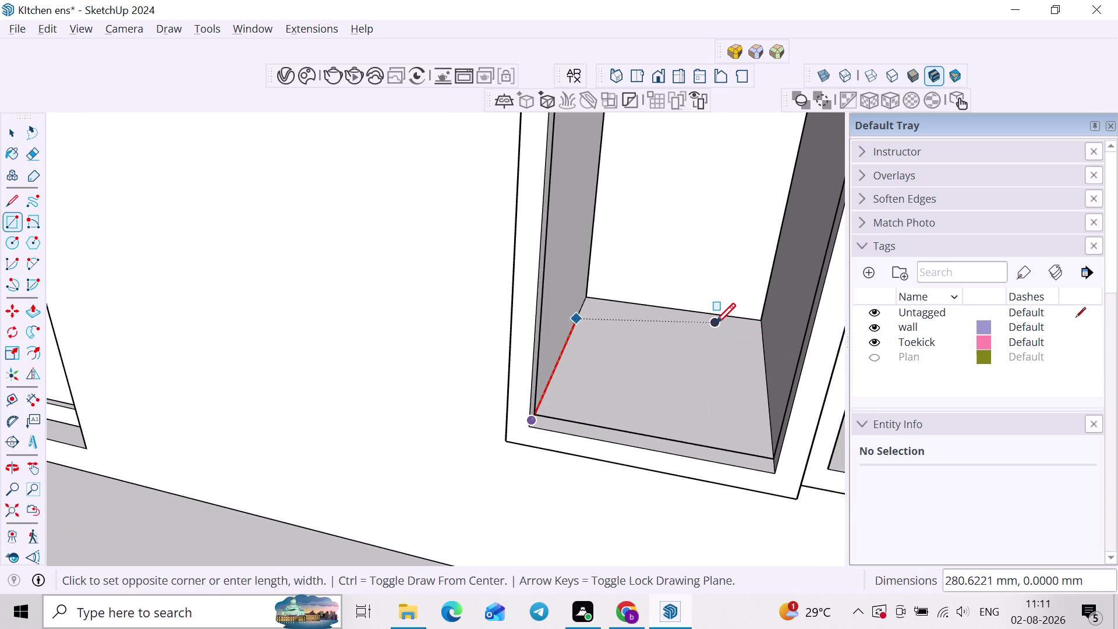
Finish the panel rectangle at the opening's top corner.
scroll(down, 3)
middle_drag(773, 242, 686, 402)
scroll(up, 3)
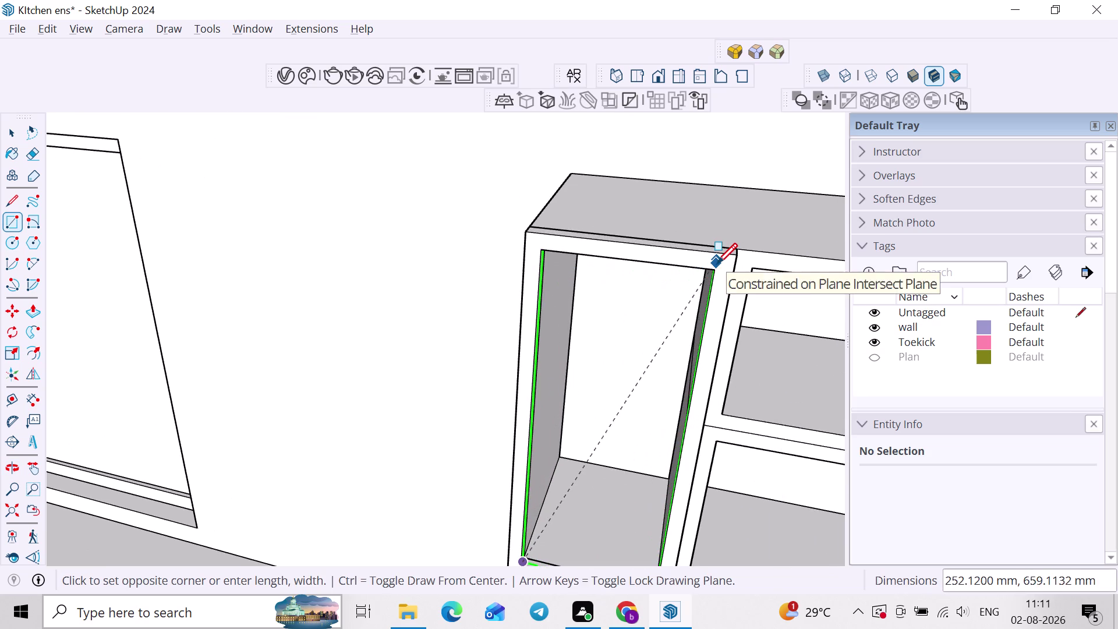
scroll(up, 3)
click(712, 270)
Select the new rectangle with its edges and make it a group.
key(space)
double_click(653, 313)
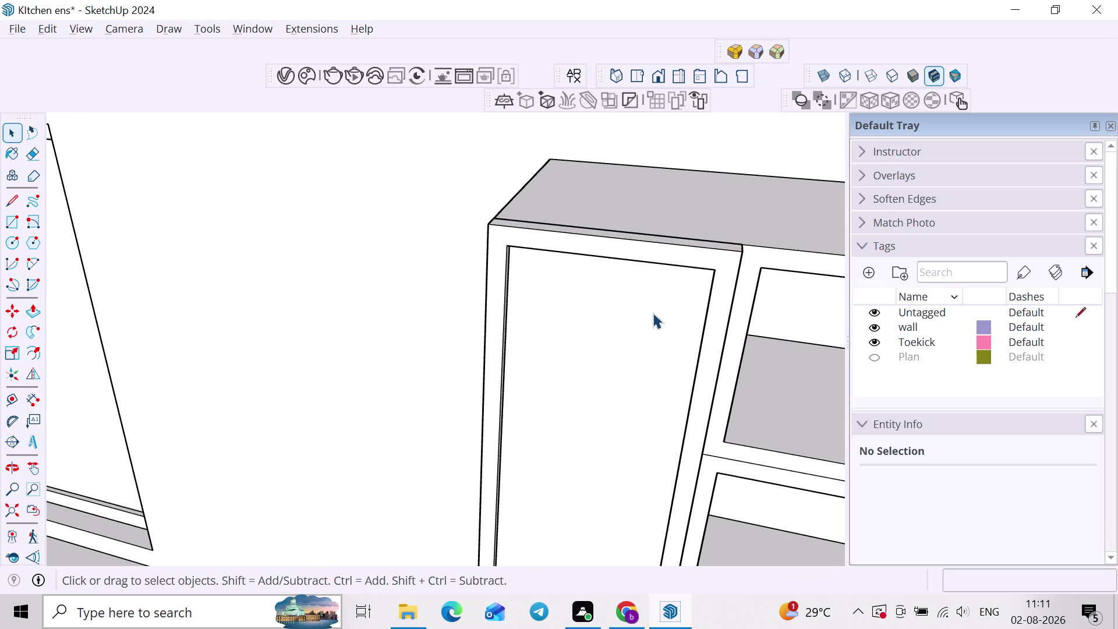
right_click(653, 313)
click(708, 165)
Inside the group, Push/Pull the panel to 8 mm thickness, then exit and check it.
double_click(626, 324)
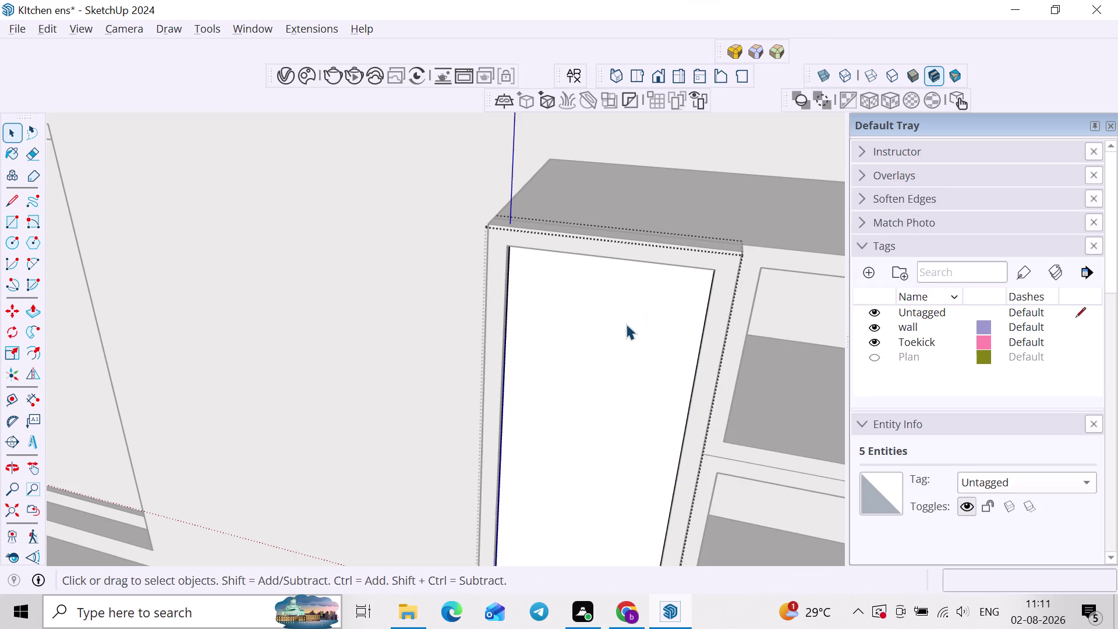
key(p)
click(621, 326)
key(8)
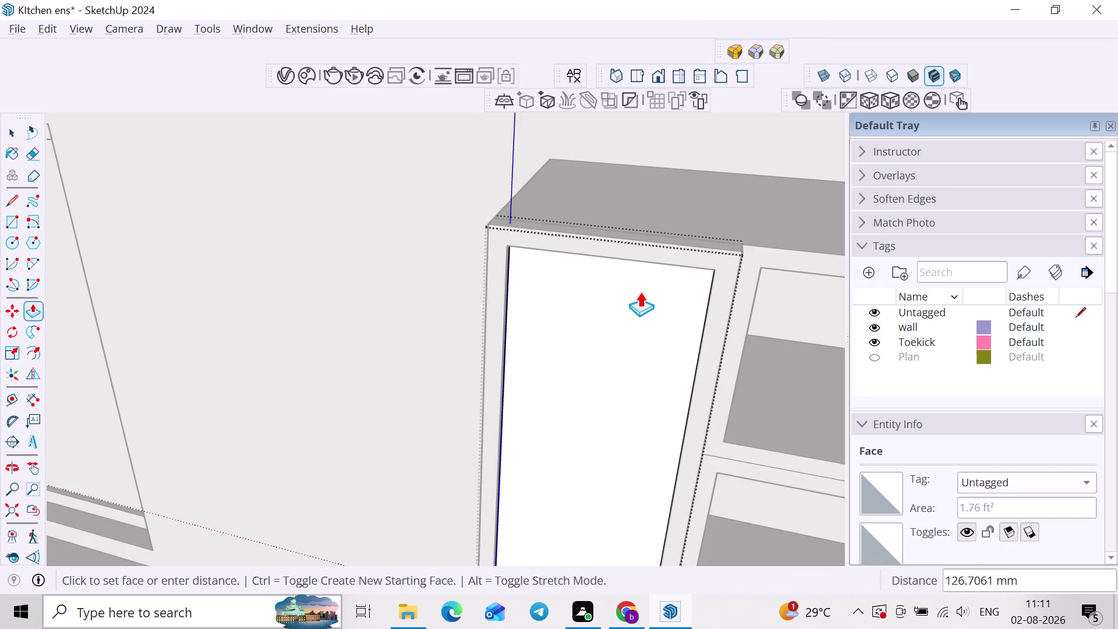
text(mm)
key(Return)
scroll(down, 3)
key(space)
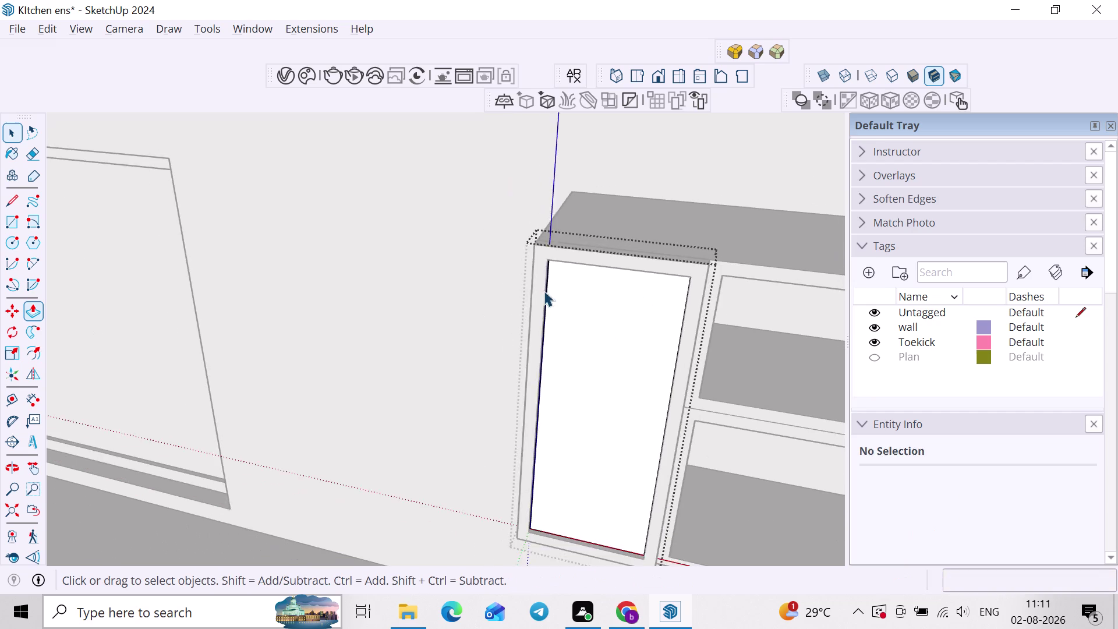
click(461, 267)
scroll(down, 3)
middle_drag(727, 314, 634, 318)
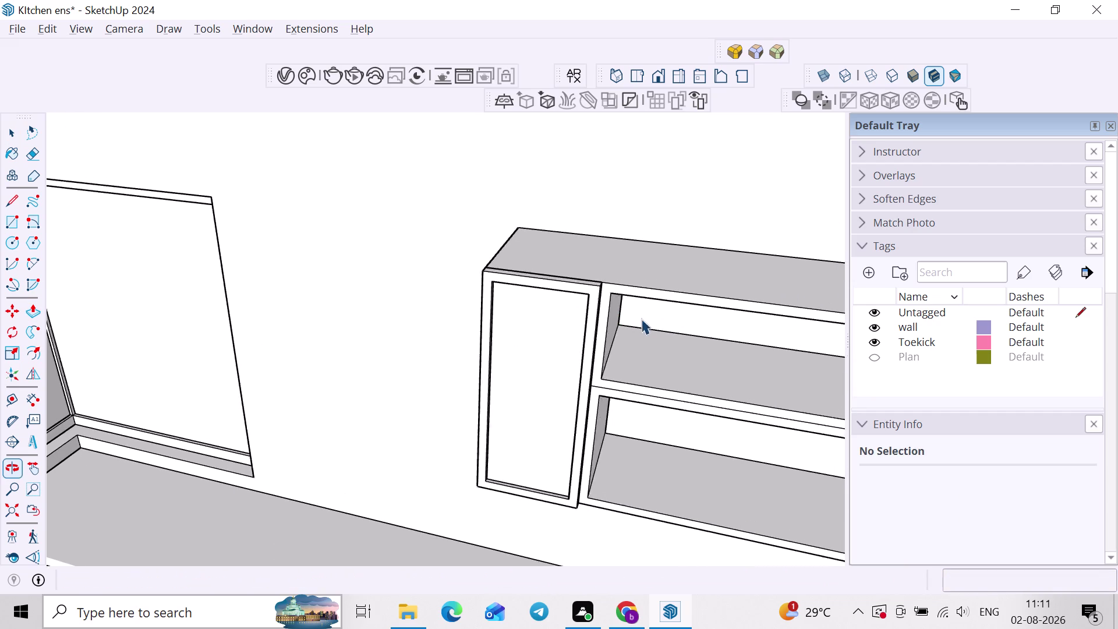
Draw a rectangle across the wide upper cabinet opening, corner to far corner.
scroll(up, 3)
middle_drag(618, 282, 579, 291)
key(r)
scroll(up, 3)
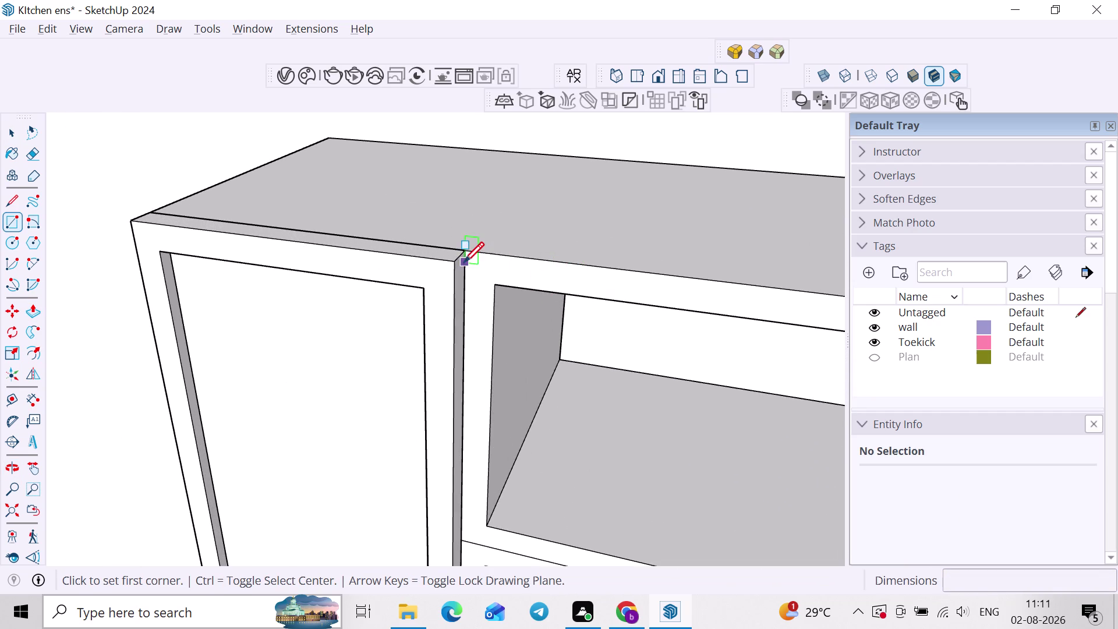
click(463, 250)
scroll(down, 3)
middle_drag(592, 359, 464, 344)
middle_drag(552, 382, 603, 382)
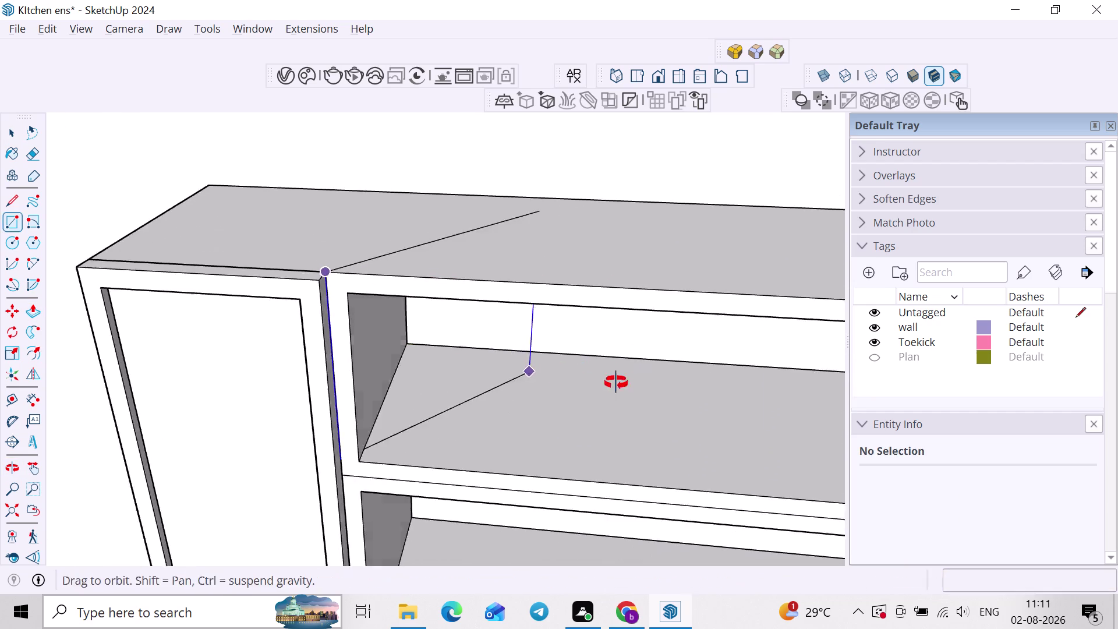
middle_drag(603, 382, 618, 383)
scroll(down, 3)
middle_drag(631, 384, 463, 368)
scroll(up, 3)
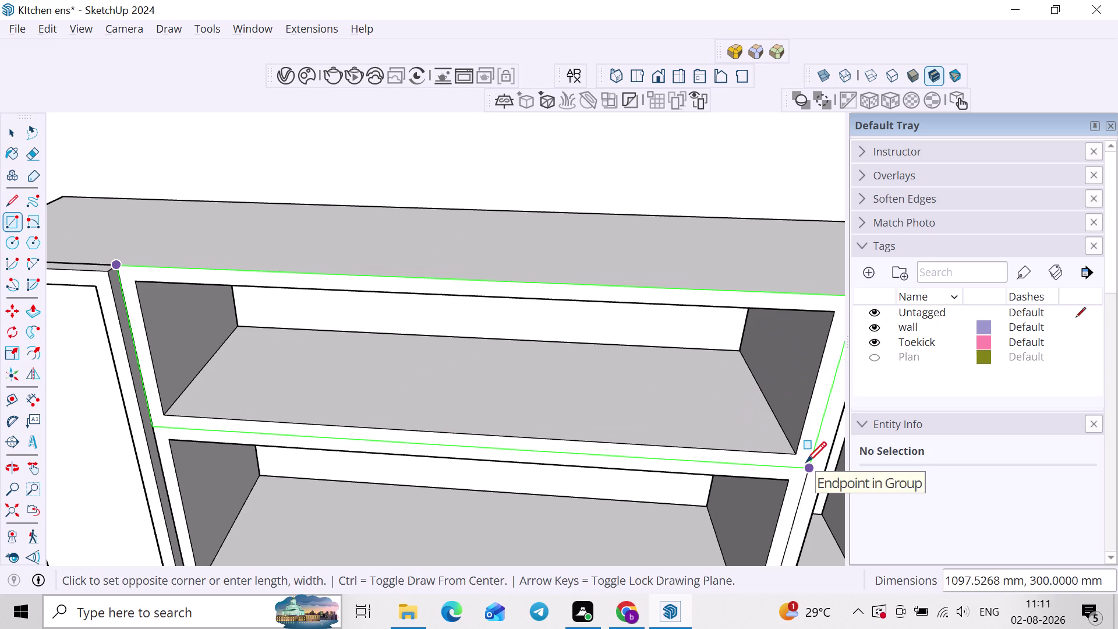
click(806, 462)
Group the wide-opening rectangle and Push/Pull its front face to 25.4 mm thickness.
key(space)
double_click(636, 404)
right_click(636, 400)
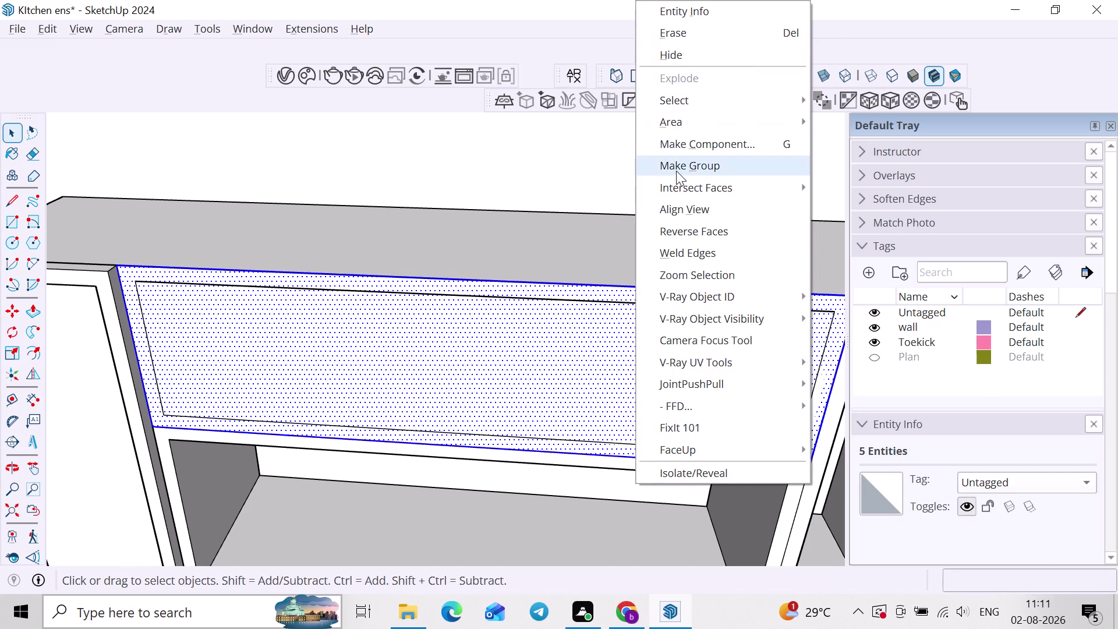
click(678, 165)
double_click(404, 374)
key(p)
click(403, 375)
middle_drag(367, 379, 616, 359)
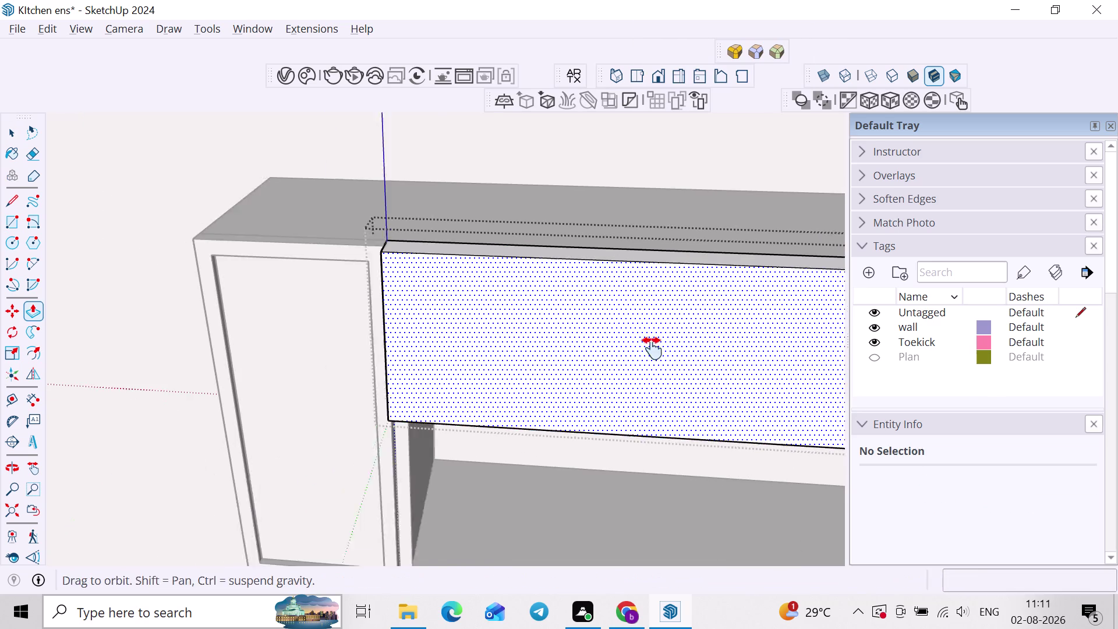
middle_drag(615, 358, 666, 345)
click(397, 249)
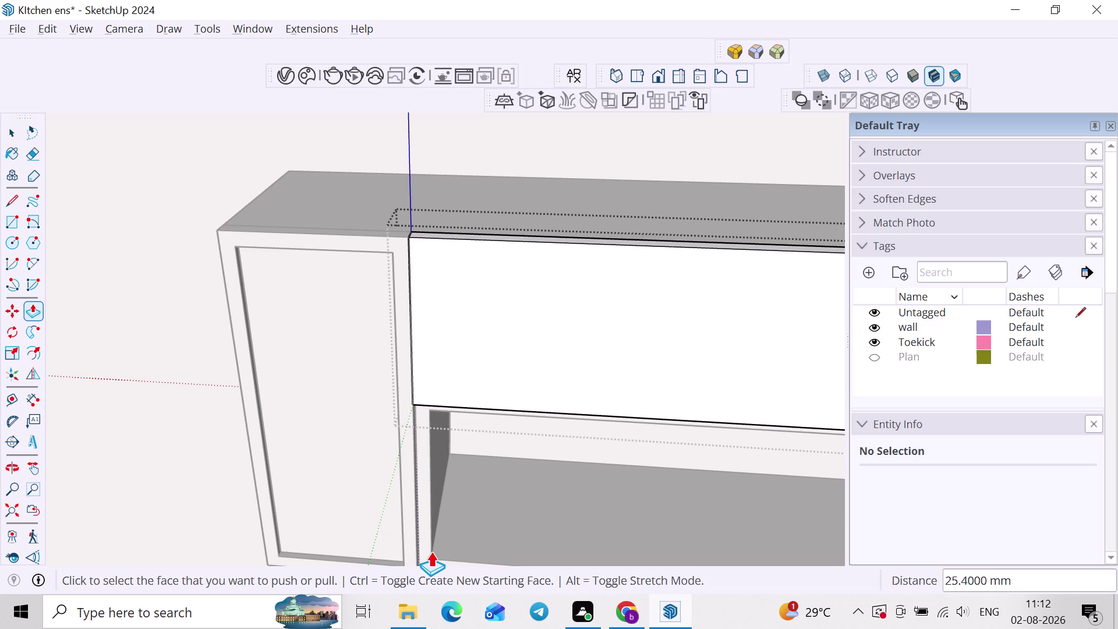
Offset the front panel face inward by 25.4 mm.
key(f)
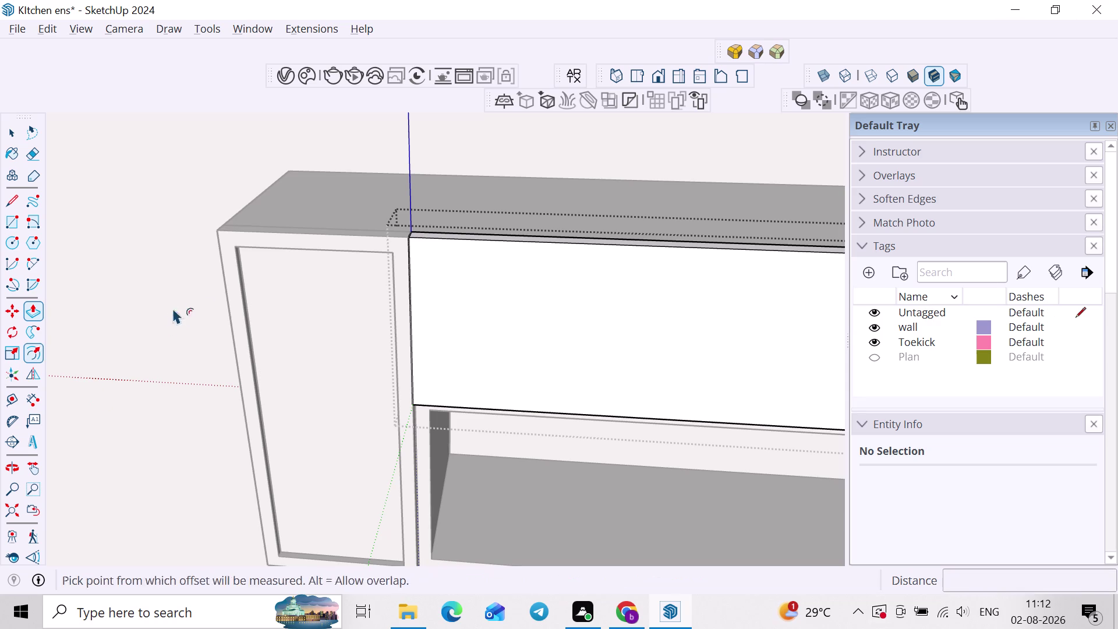
click(487, 251)
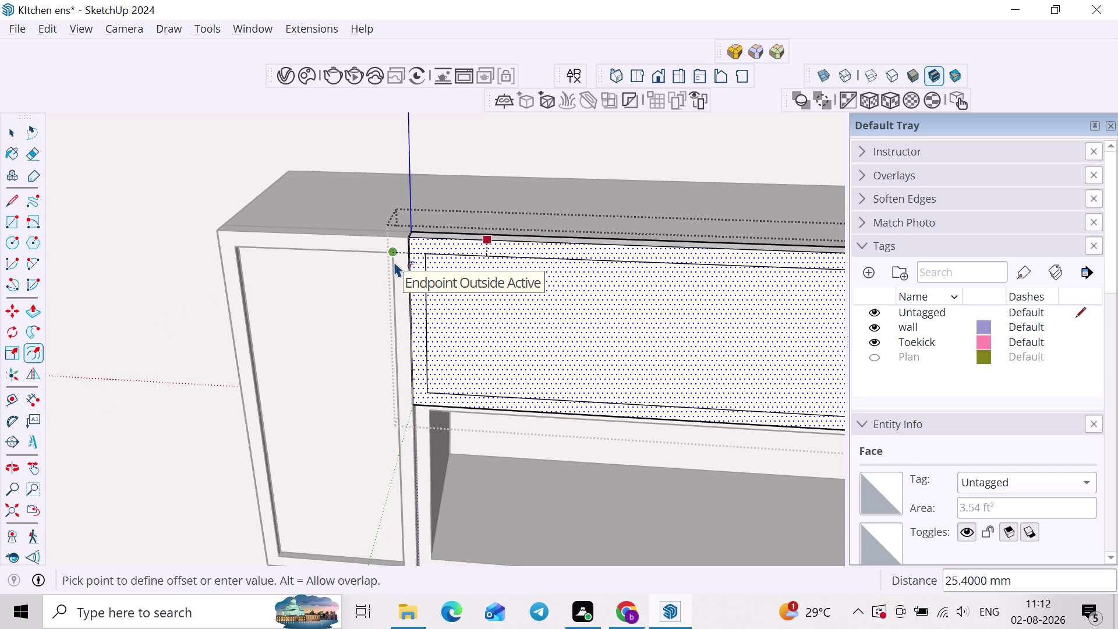
click(394, 262)
key(space)
click(475, 284)
Push the inner face through the panel, leaving a hollow border frame.
key(p)
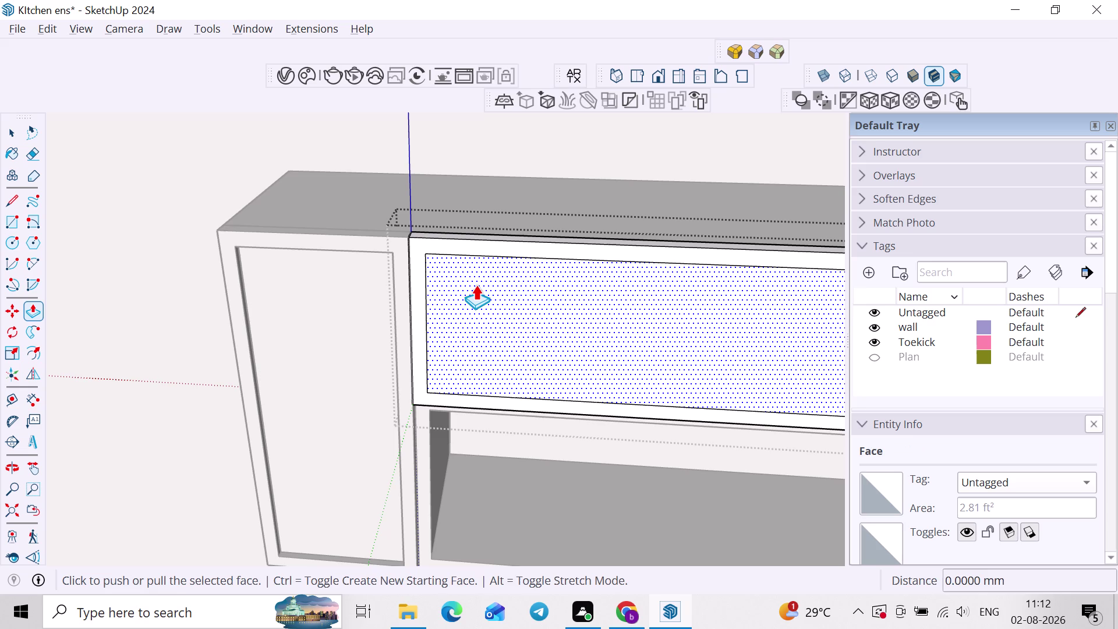
click(569, 283)
scroll(down, 3)
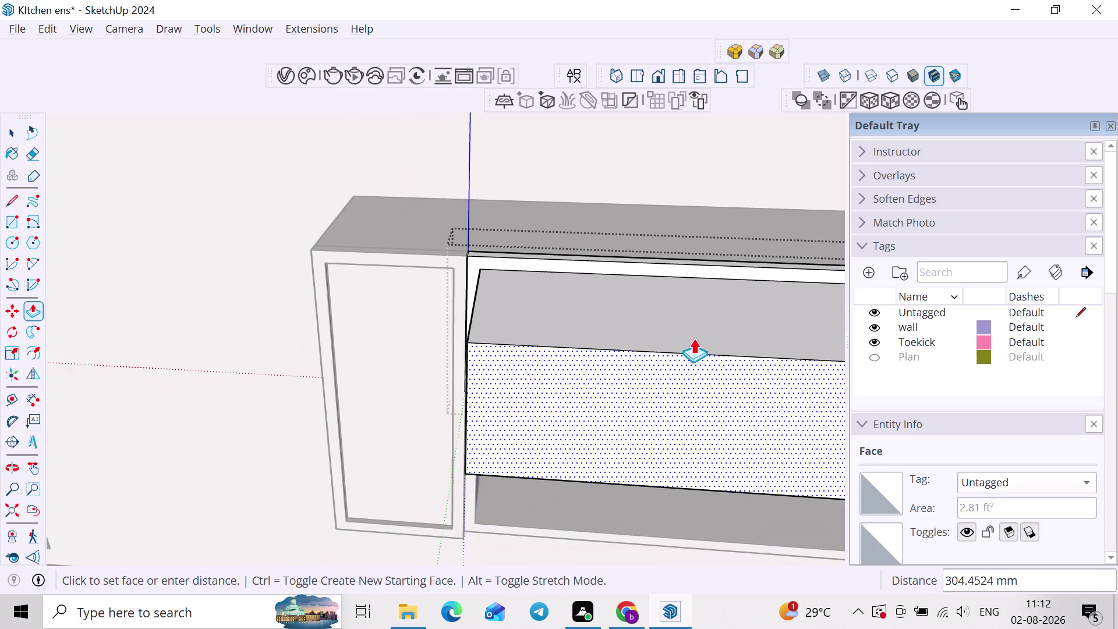
middle_drag(685, 339, 395, 344)
click(461, 308)
key(space)
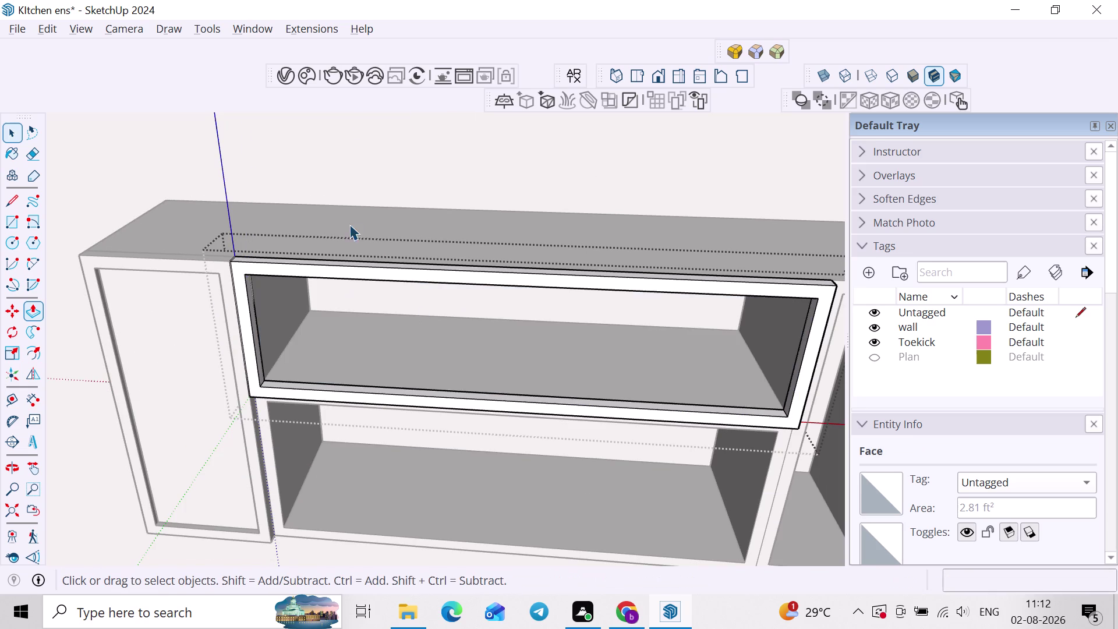
click(351, 223)
scroll(down, 3)
middle_drag(315, 278, 361, 245)
scroll(down, 3)
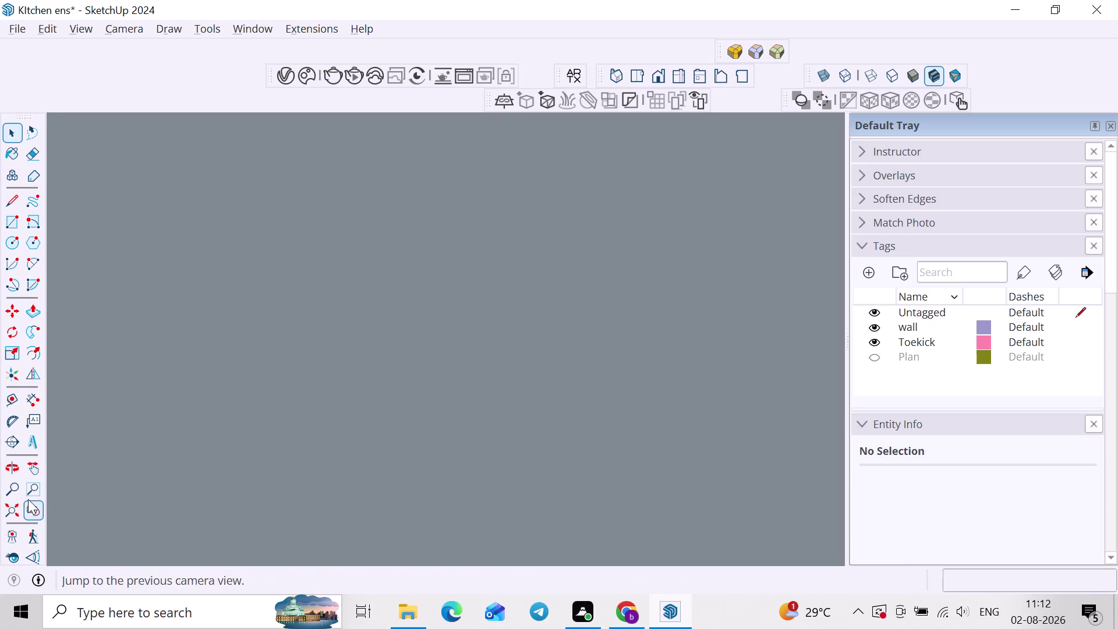
Step back through several previous camera views to check the hollowed frame.
click(30, 504)
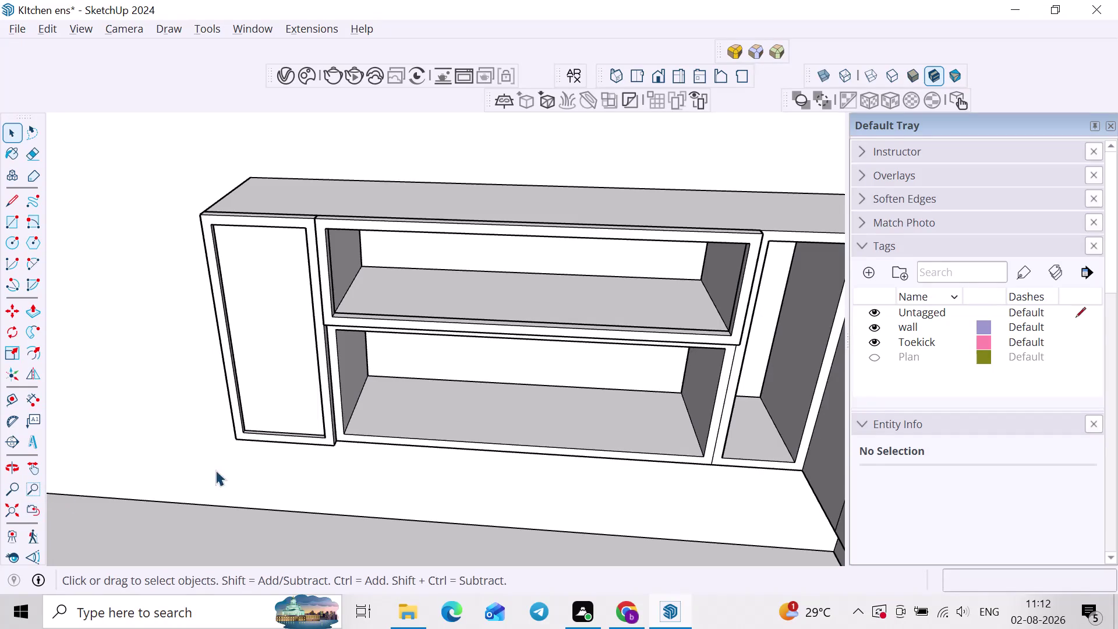
scroll(down, 3)
click(23, 504)
click(24, 504)
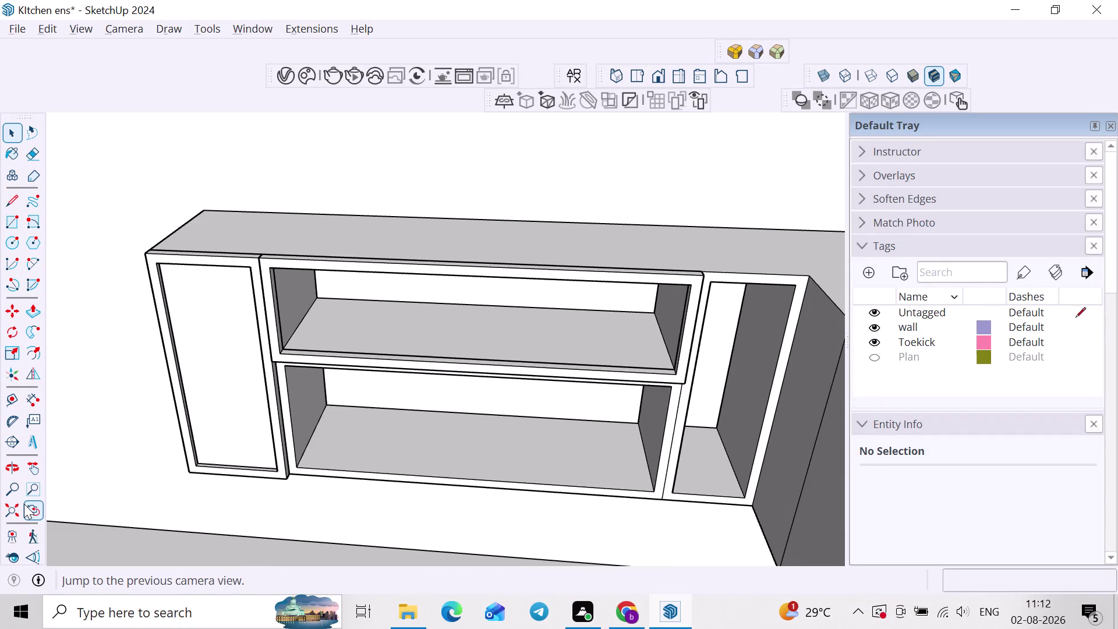
click(24, 504)
key(space)
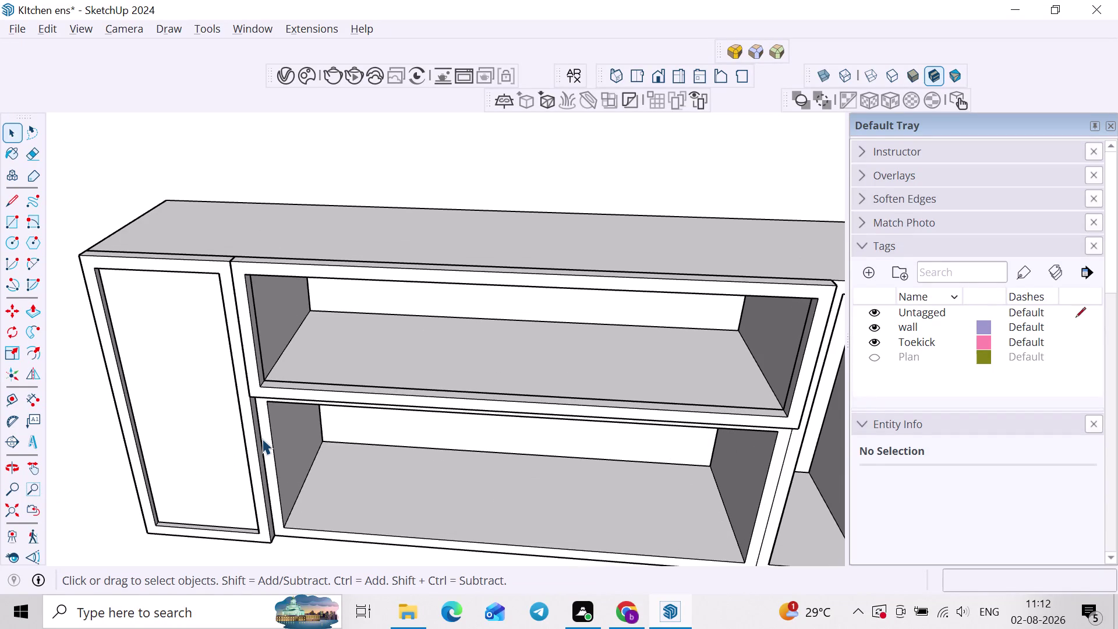
Draw a rectangle across the upper cabinet opening, from the shelf corner to the opposite corner.
key(r)
scroll(up, 3)
scroll(up, 3)
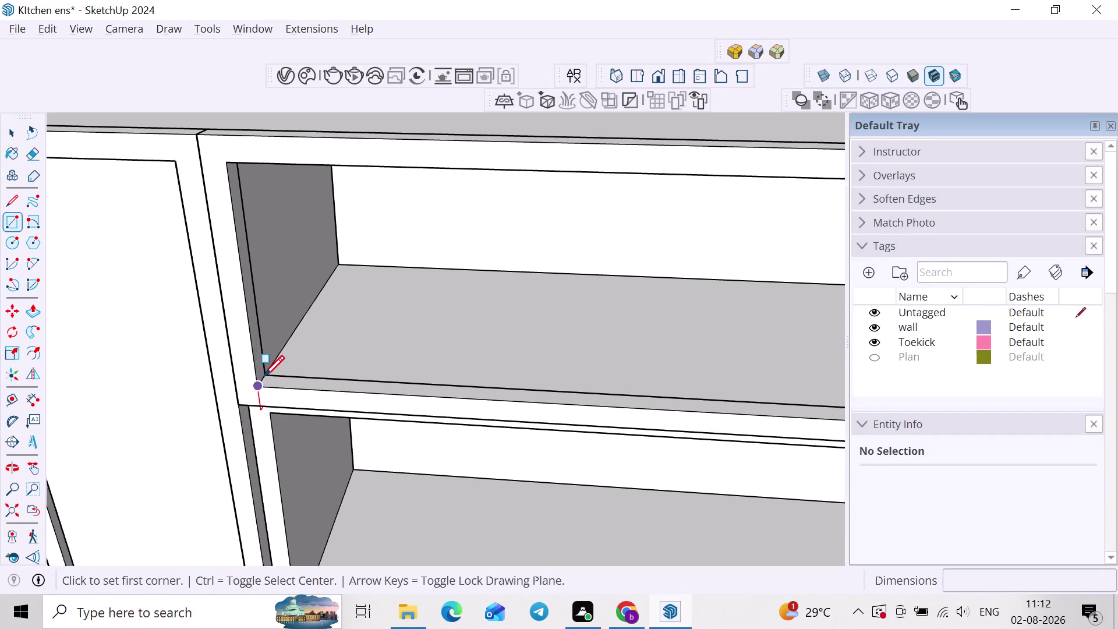
scroll(up, 3)
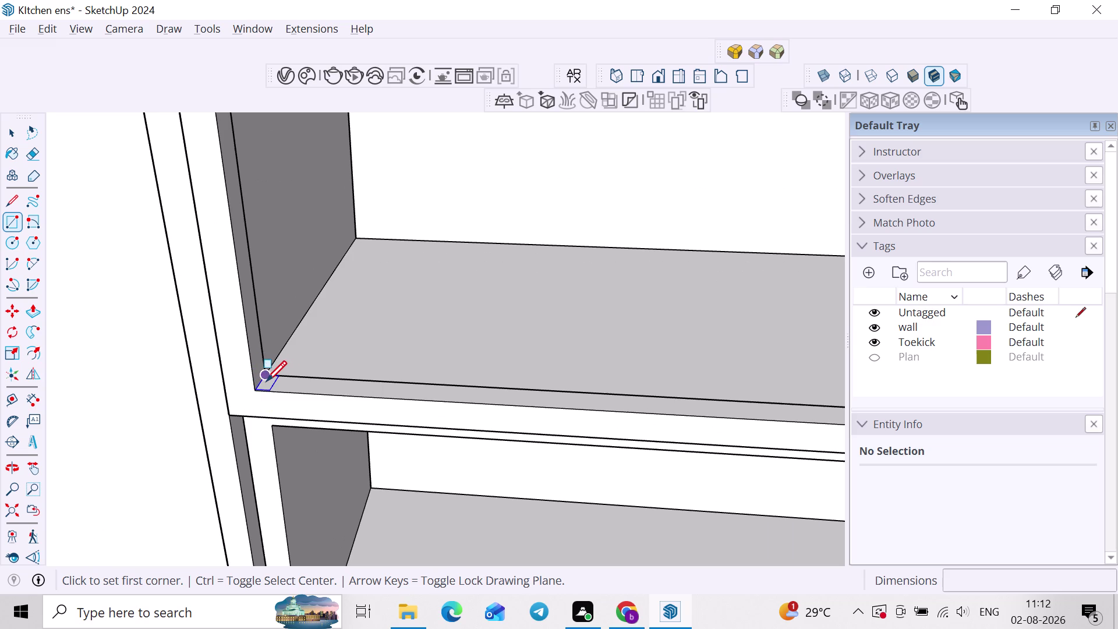
scroll(up, 3)
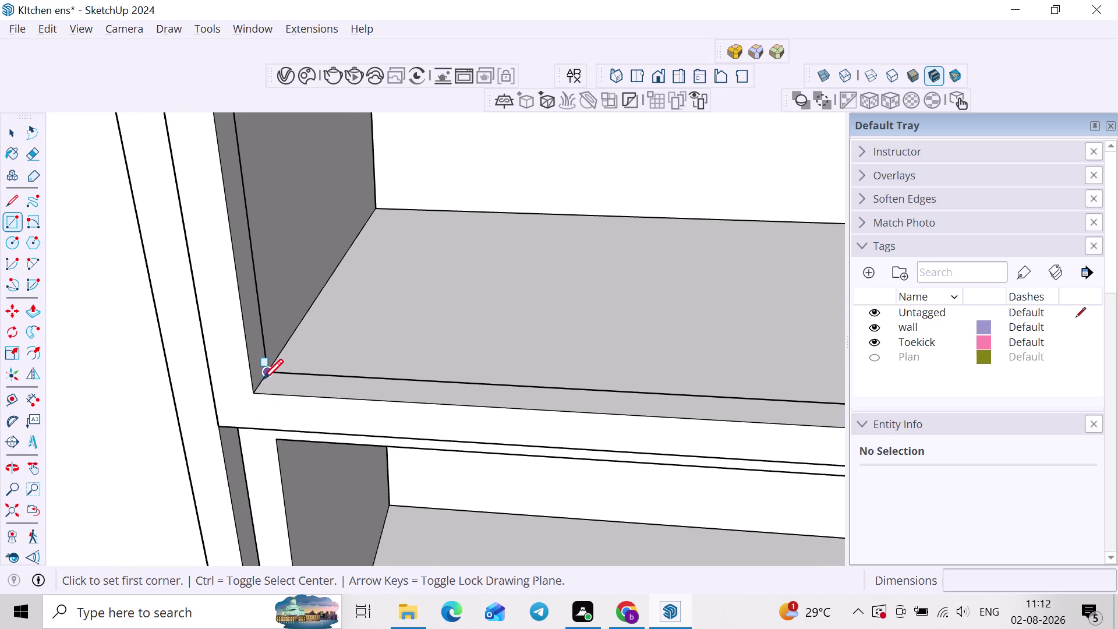
key(Right)
scroll(up, 3)
key(Left)
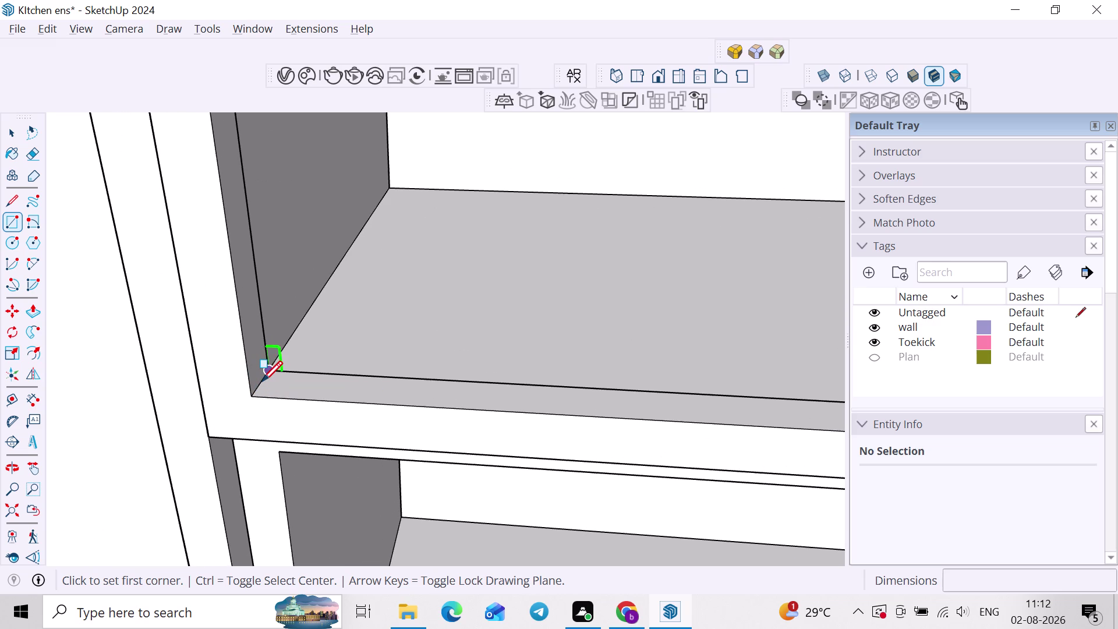
click(261, 384)
scroll(down, 3)
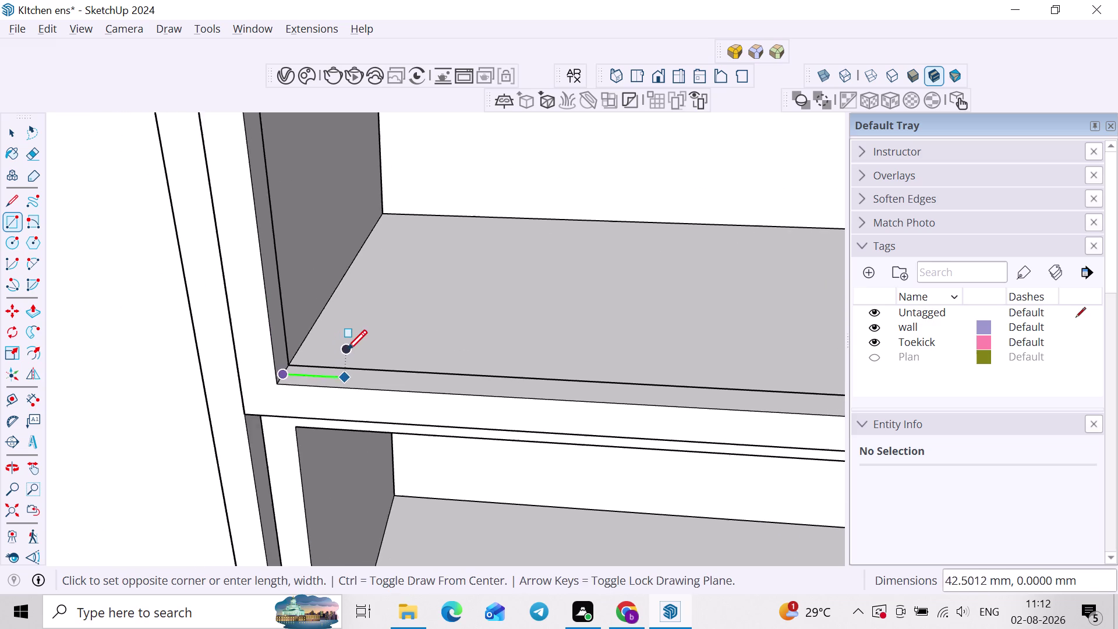
scroll(down, 3)
scroll(down, 3)
middle_drag(594, 238, 291, 301)
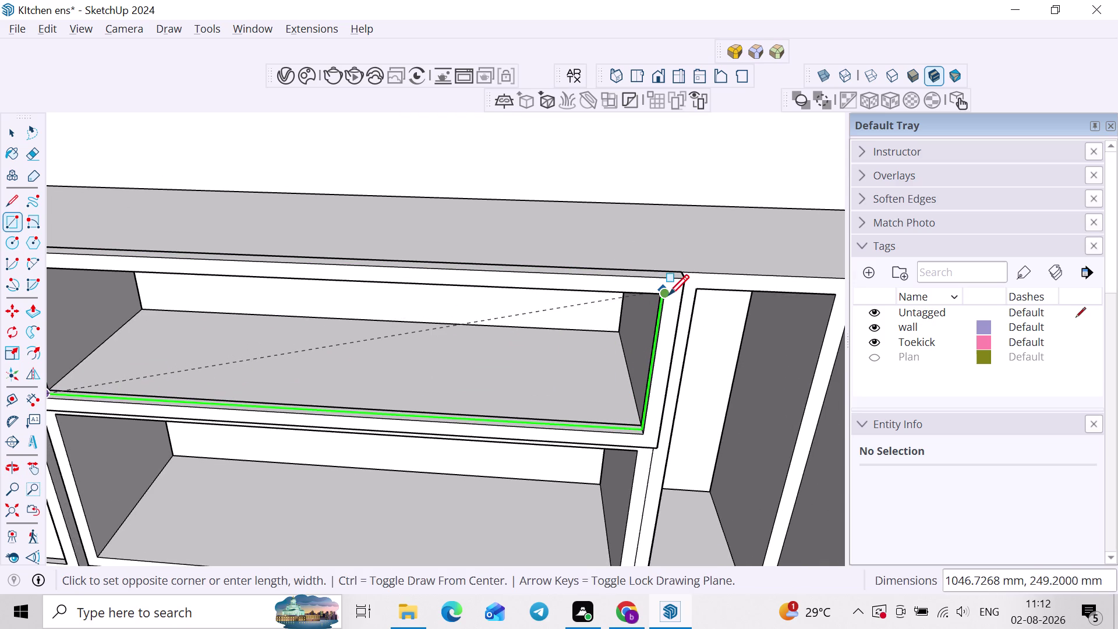
scroll(up, 3)
click(667, 296)
key(space)
Select the new panel face with its edges and make it a group.
middle_drag(576, 341, 574, 341)
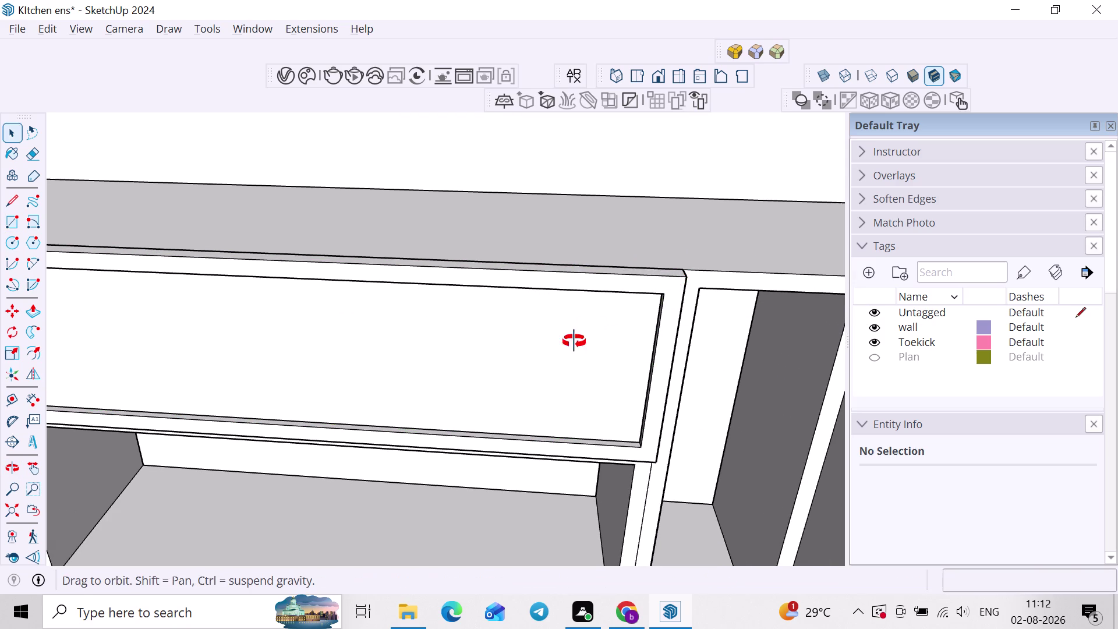
middle_drag(574, 341, 636, 271)
scroll(up, 3)
middle_drag(635, 325, 502, 287)
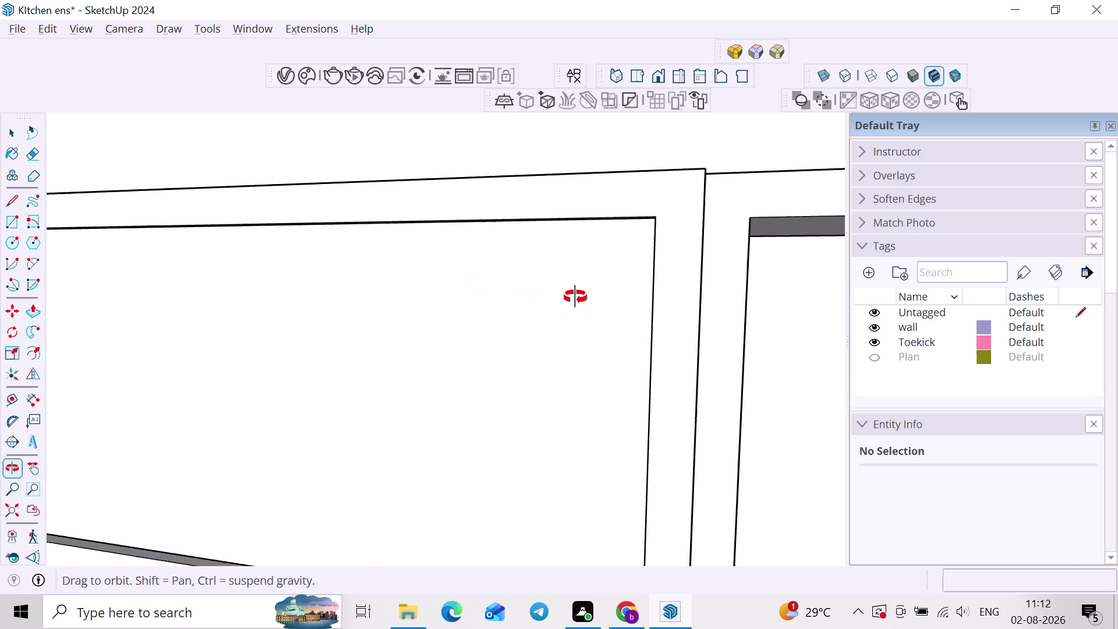
middle_drag(502, 287, 645, 307)
scroll(up, 3)
key(space)
double_click(627, 298)
scroll(up, 3)
scroll(up, 3)
middle_drag(627, 295, 624, 271)
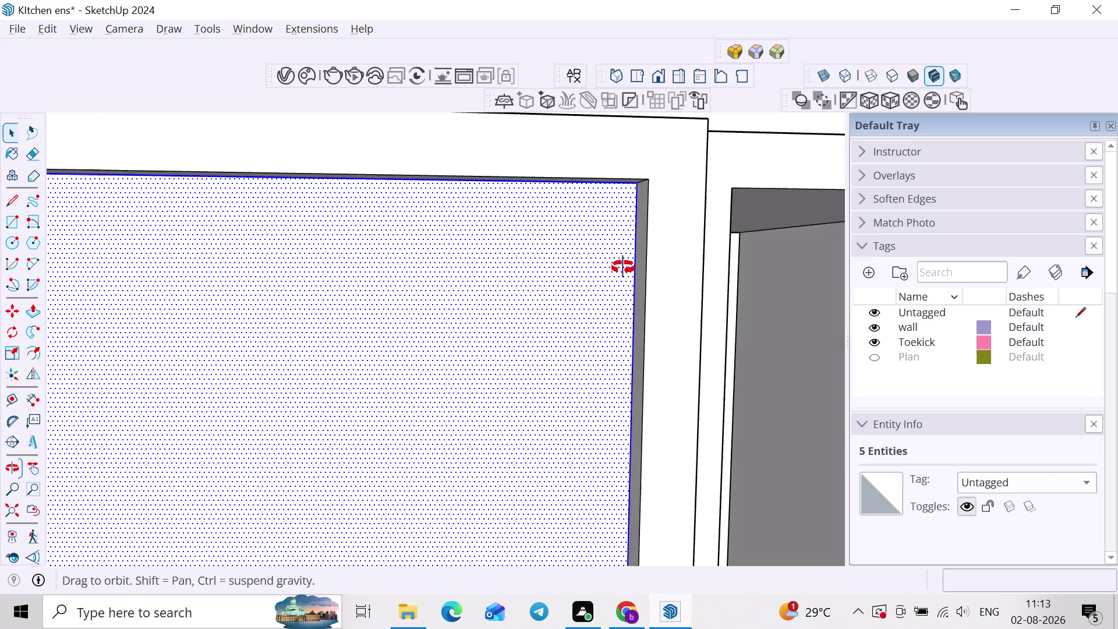
middle_drag(623, 271, 619, 266)
right_click(606, 270)
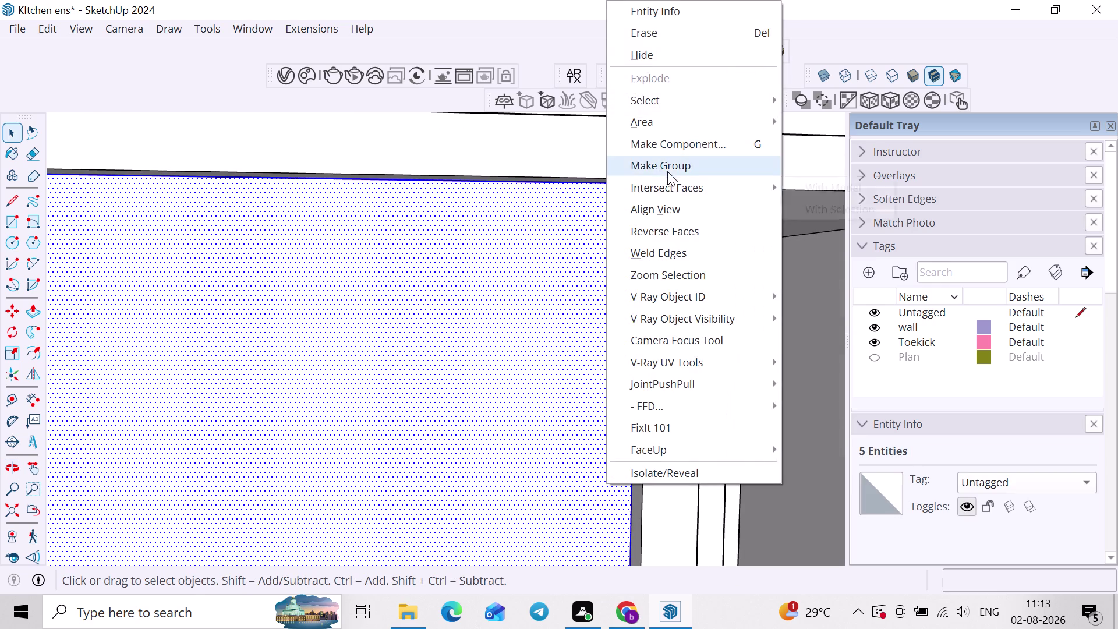
click(668, 169)
Push/Pull the grouped panel to the previous depth so it sits recessed in the frame.
double_click(522, 263)
key(p)
double_click(521, 261)
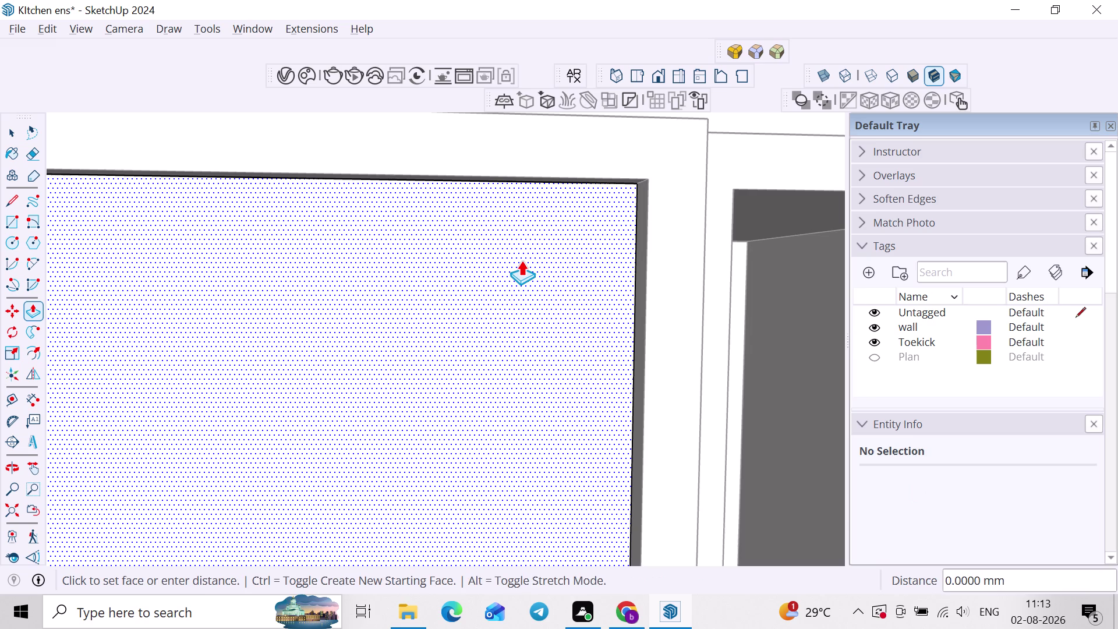
scroll(down, 3)
key(space)
click(611, 182)
scroll(down, 3)
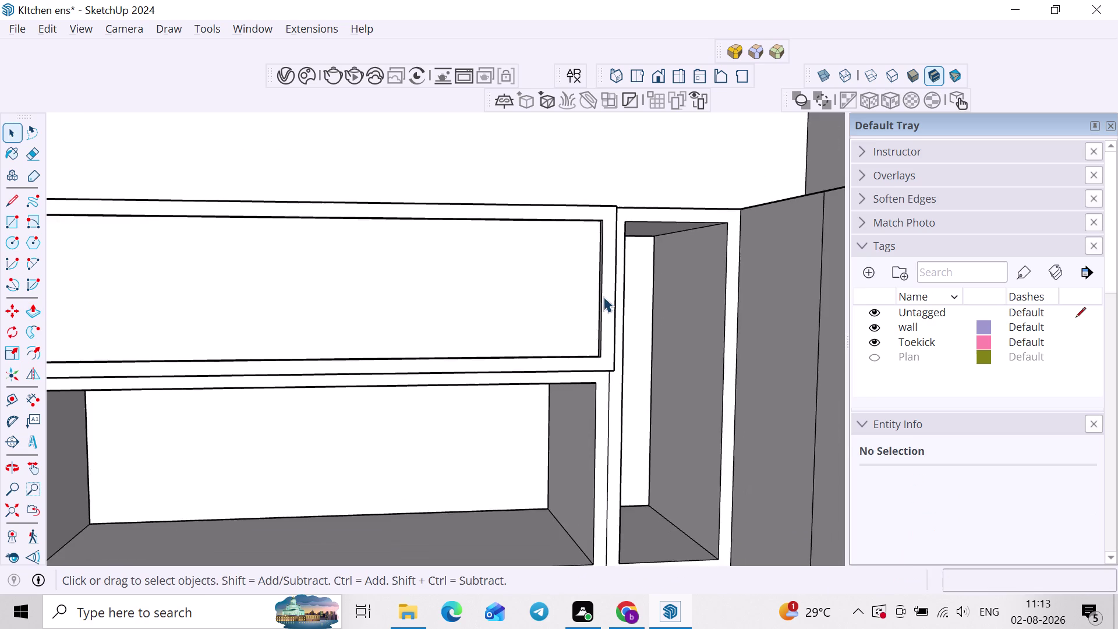
middle_drag(593, 301, 523, 314)
scroll(down, 3)
middle_drag(514, 323, 631, 287)
scroll(up, 3)
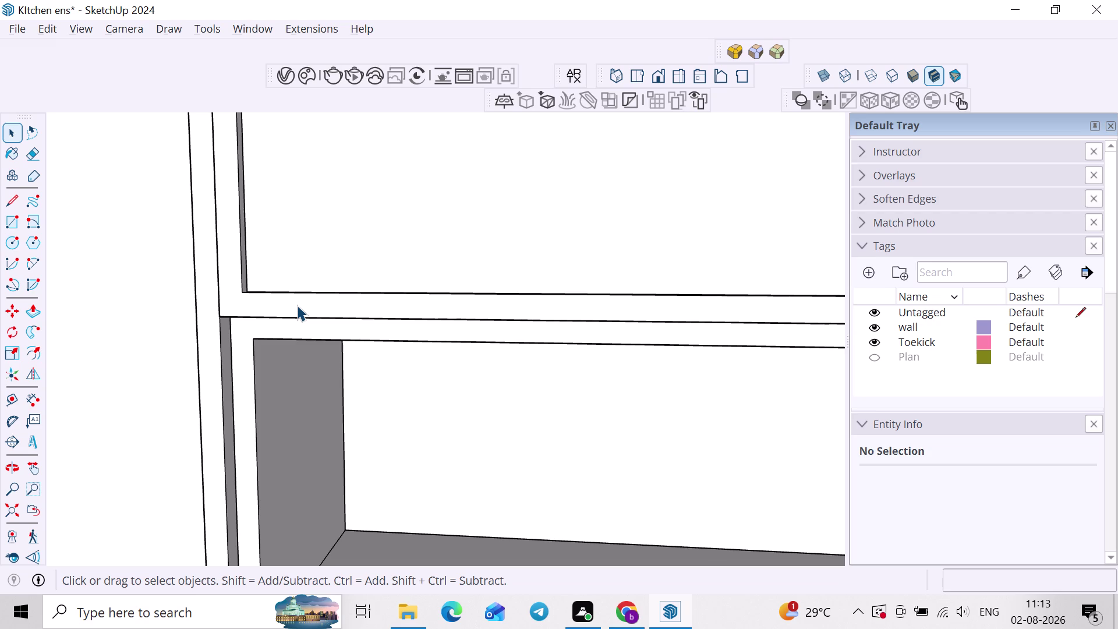
Draw a rectangle across the next wide cabinet opening, corner to corner.
key(r)
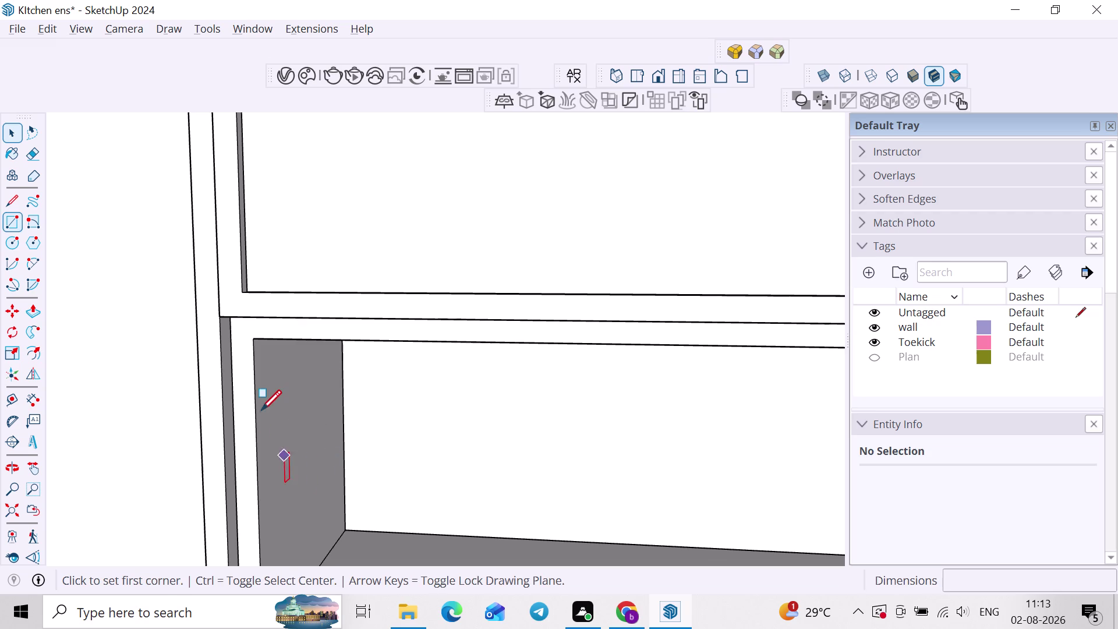
scroll(down, 3)
middle_drag(264, 385, 273, 279)
scroll(up, 3)
click(246, 312)
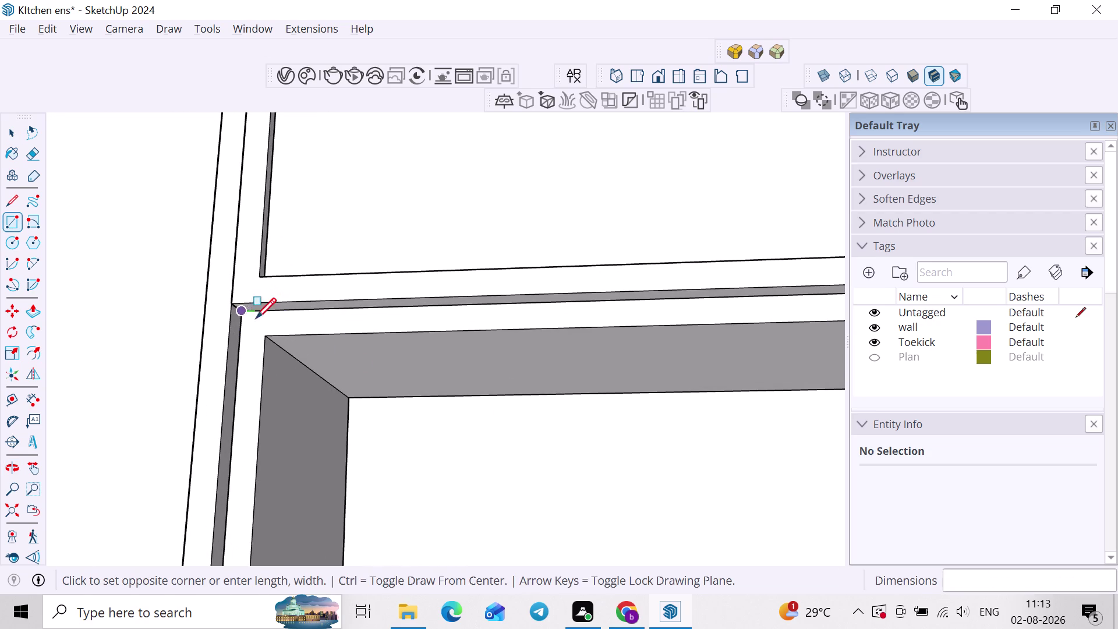
scroll(down, 3)
middle_drag(575, 475, 426, 217)
scroll(down, 3)
middle_drag(589, 269, 549, 329)
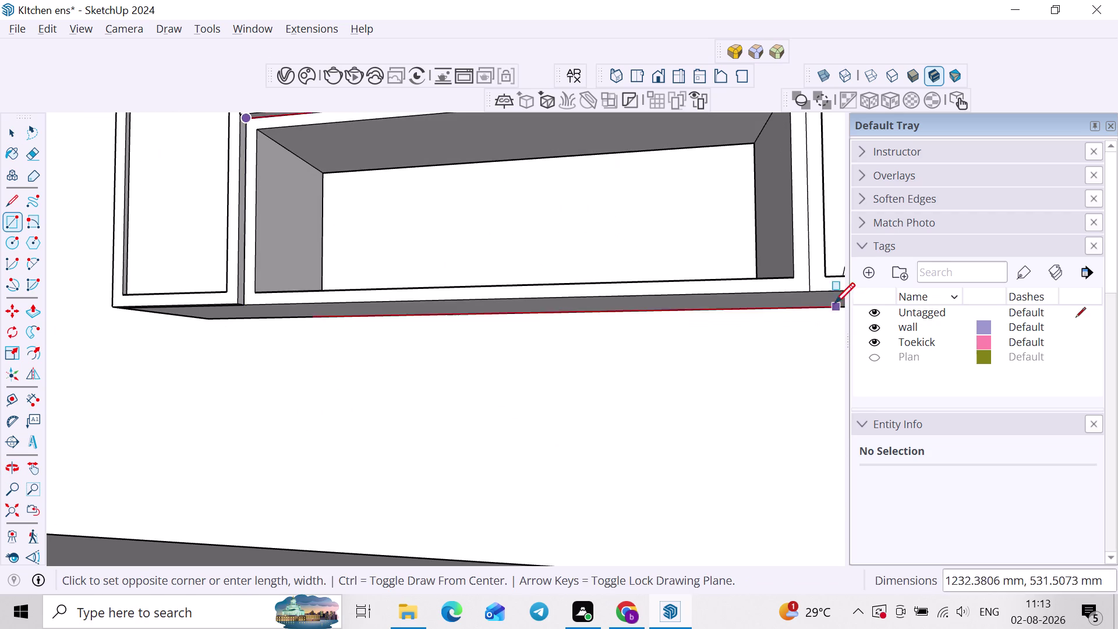
click(809, 296)
key(space)
Group the new panel, then pull its face out to give it thickness.
double_click(599, 252)
right_click(598, 252)
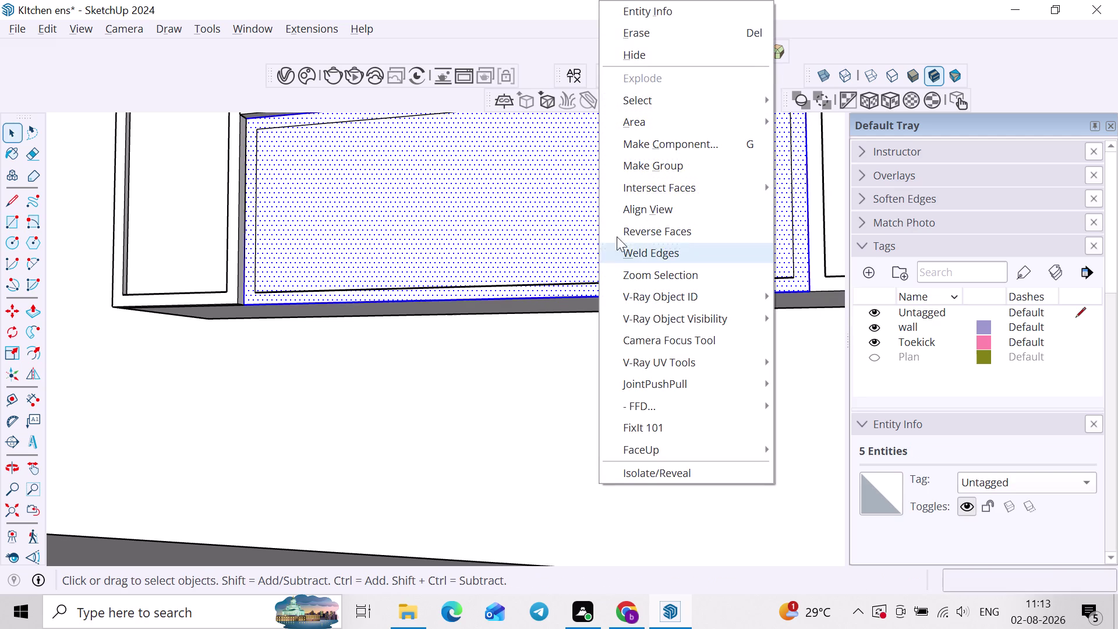
click(661, 167)
scroll(down, 3)
double_click(552, 215)
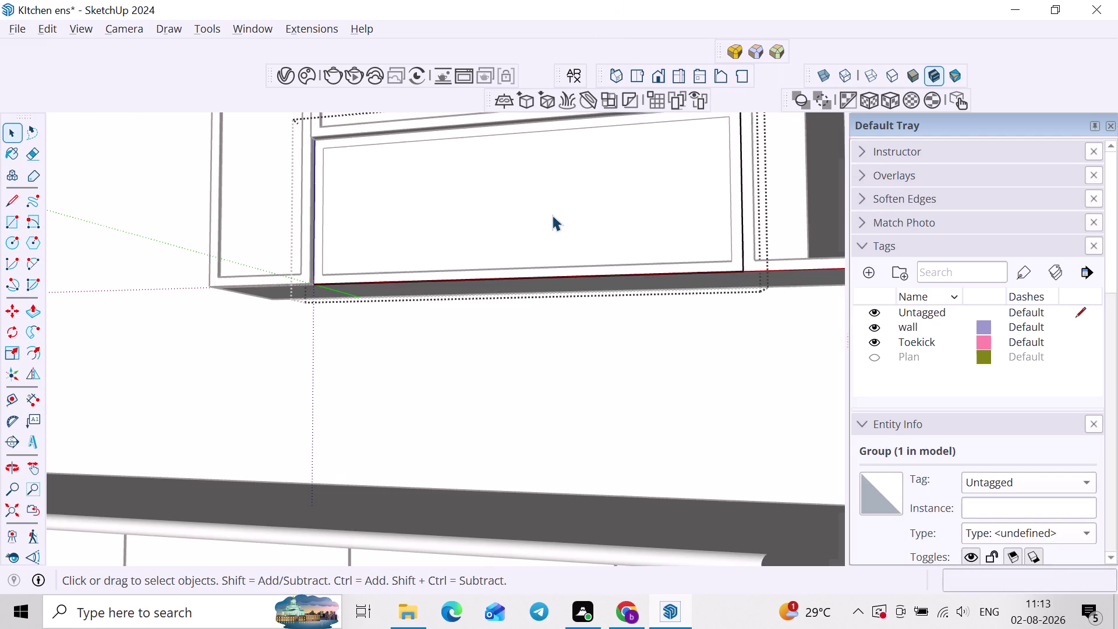
key(p)
click(552, 215)
middle_drag(410, 208, 517, 373)
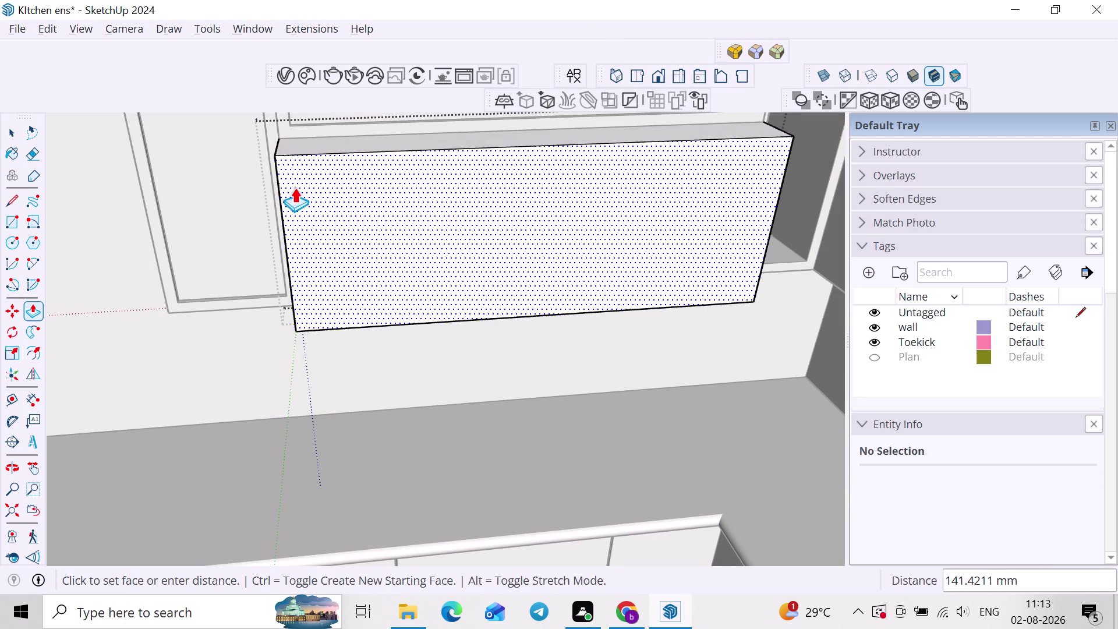
click(262, 131)
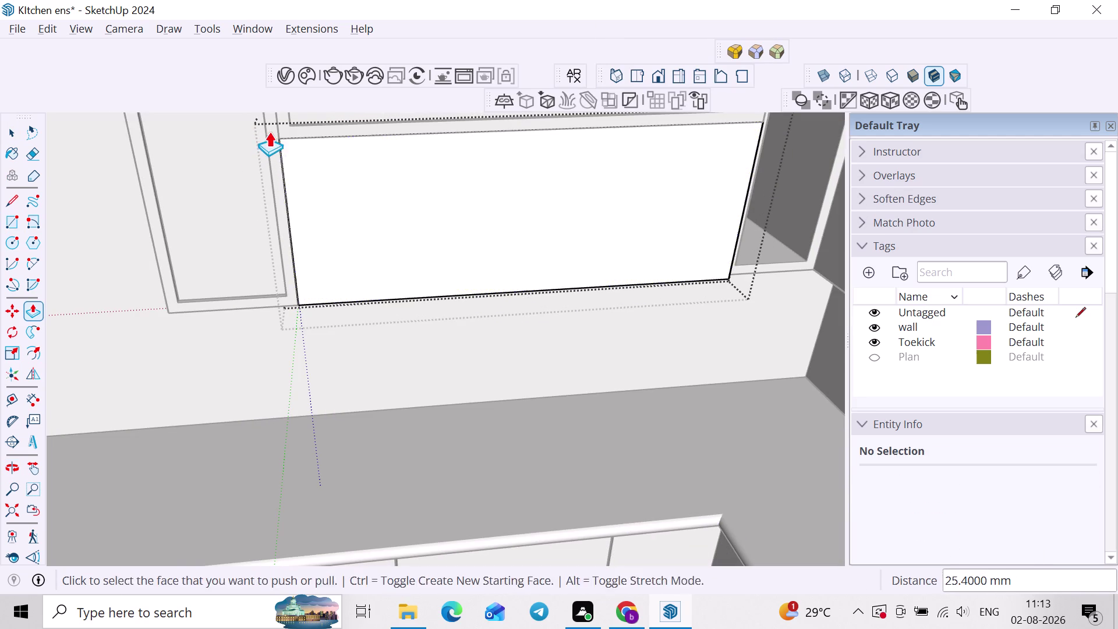
key(space)
Offset the panel's front face edges inward to form an inset border.
click(386, 275)
click(386, 228)
key(f)
double_click(387, 228)
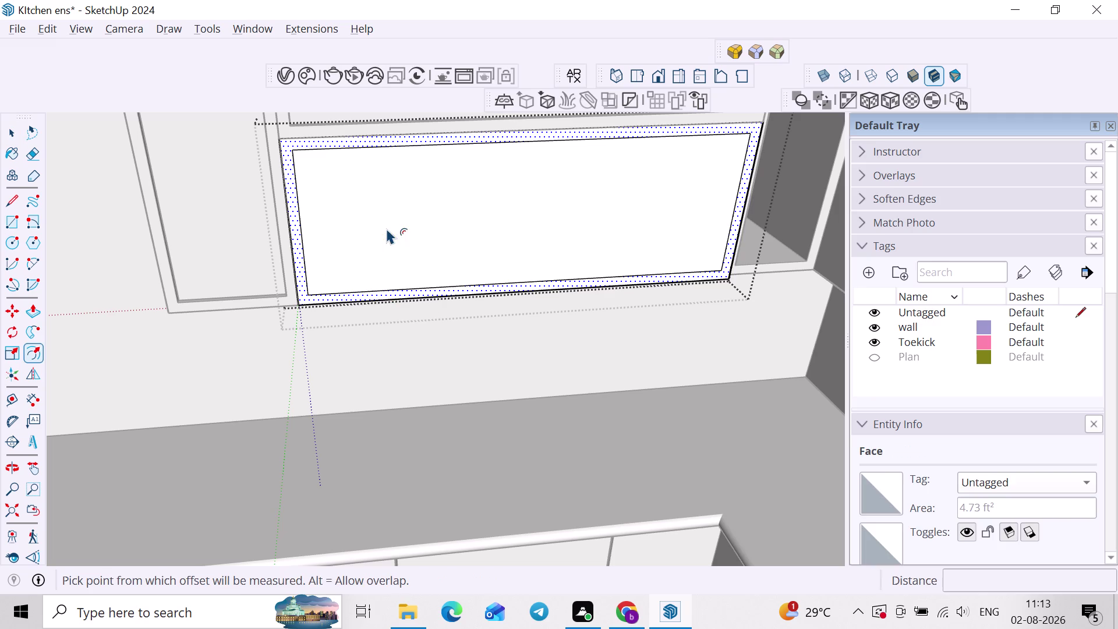
Push the inner face back into the cabinet, leaving a thin border frame.
key(space)
click(449, 227)
key(p)
drag(449, 227, 435, 224)
click(355, 211)
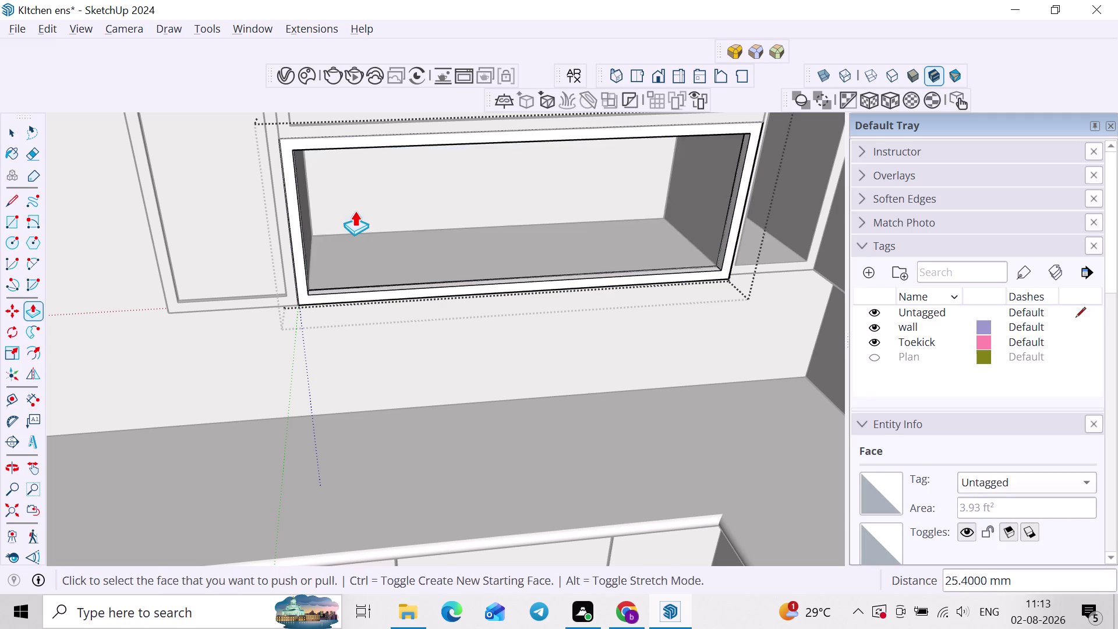
scroll(down, 3)
key(space)
click(501, 331)
scroll(down, 3)
middle_drag(560, 328, 502, 330)
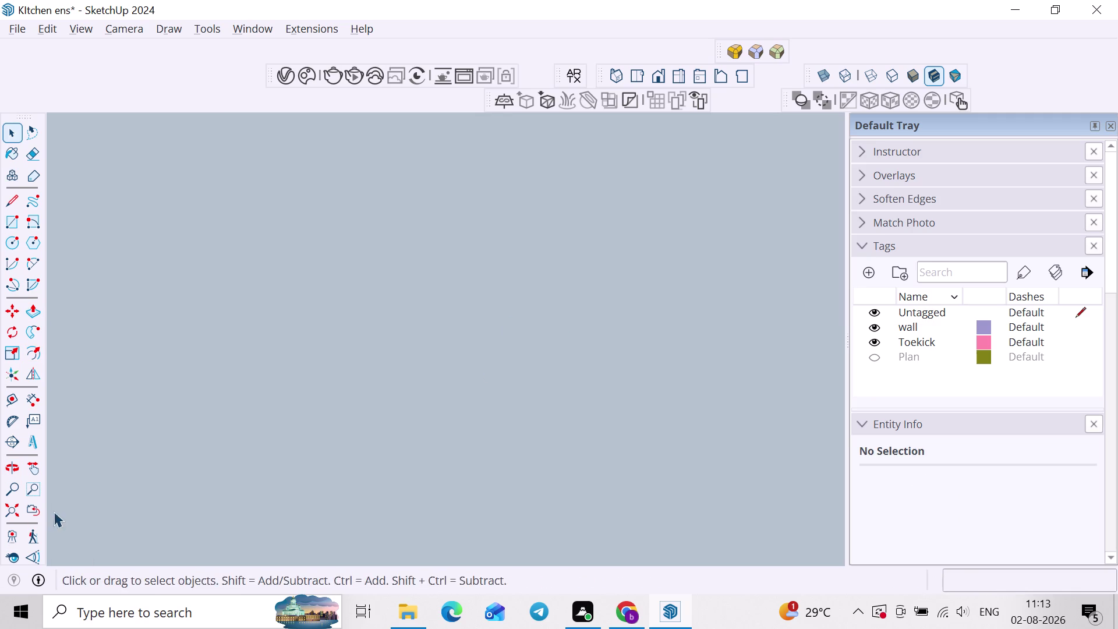
Zoom to fit the model and orbit to face the wall cabinet fronts.
click(6, 511)
scroll(down, 3)
click(324, 439)
middle_drag(171, 322, 397, 320)
scroll(up, 3)
middle_drag(469, 245, 432, 323)
middle_drag(507, 279, 509, 267)
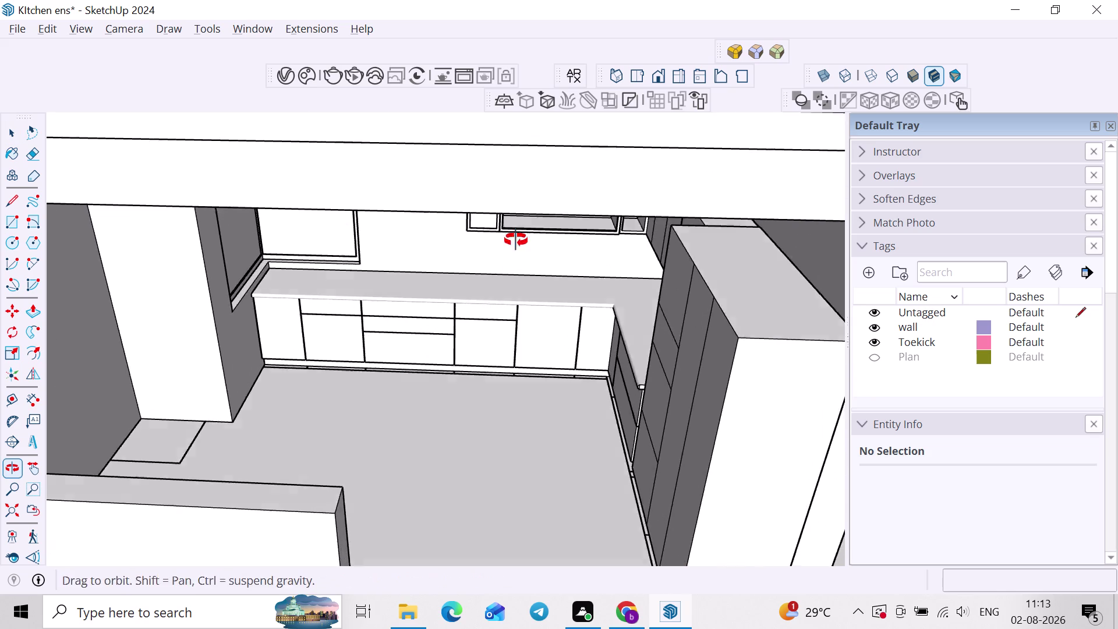
middle_drag(509, 267, 527, 192)
middle_drag(526, 200, 475, 278)
scroll(up, 3)
Draw a rectangle covering the lower wall cabinet opening.
key(r)
scroll(up, 3)
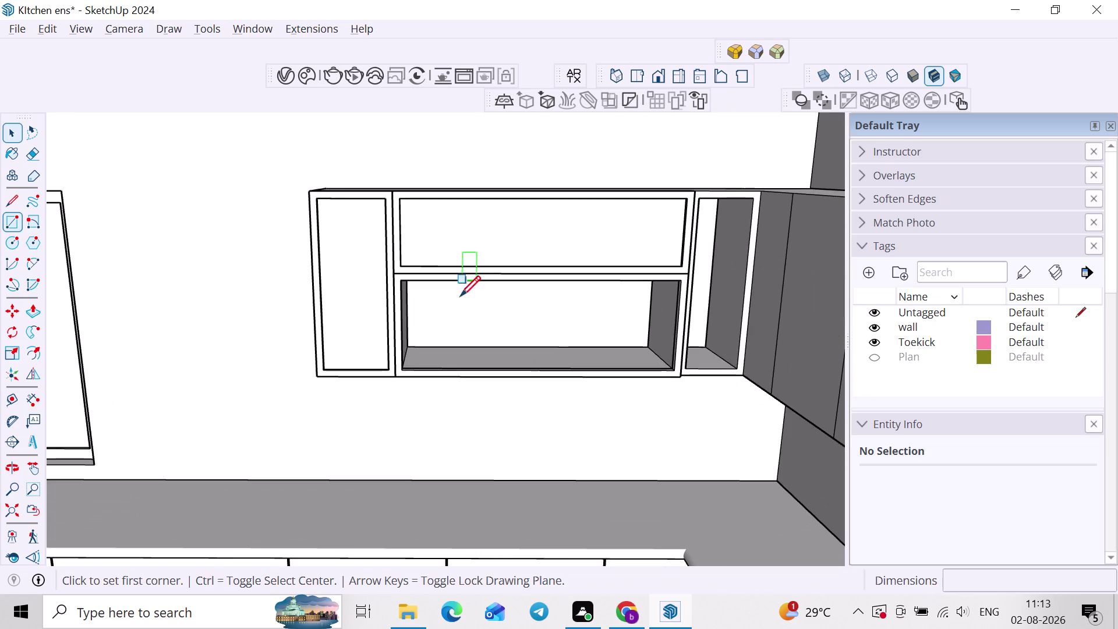
scroll(up, 3)
middle_drag(388, 397, 369, 406)
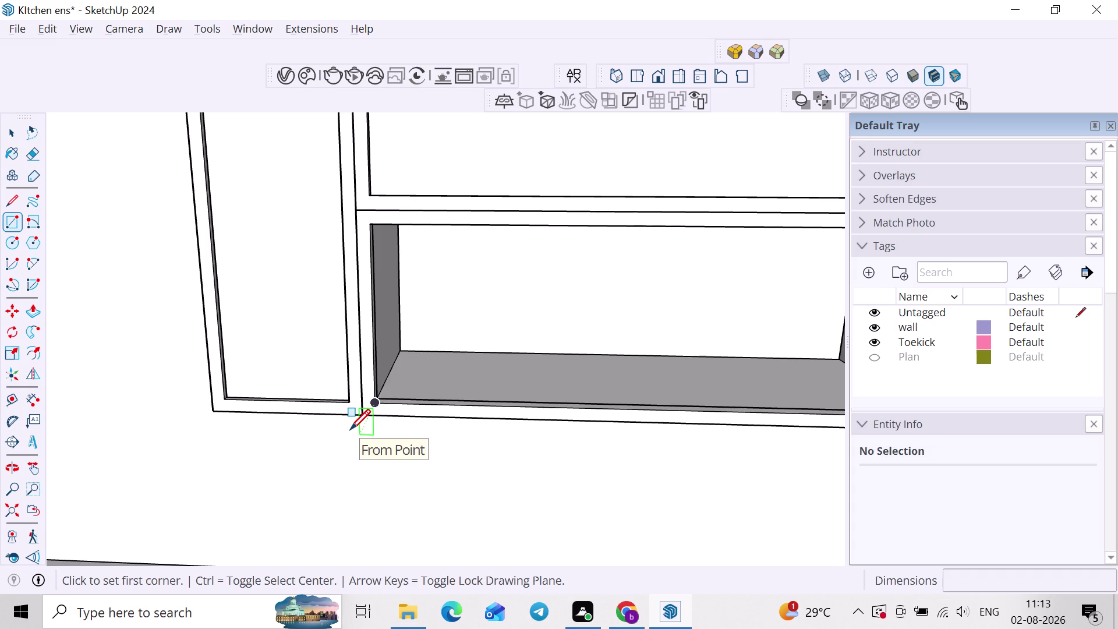
middle_drag(408, 420, 358, 434)
scroll(up, 3)
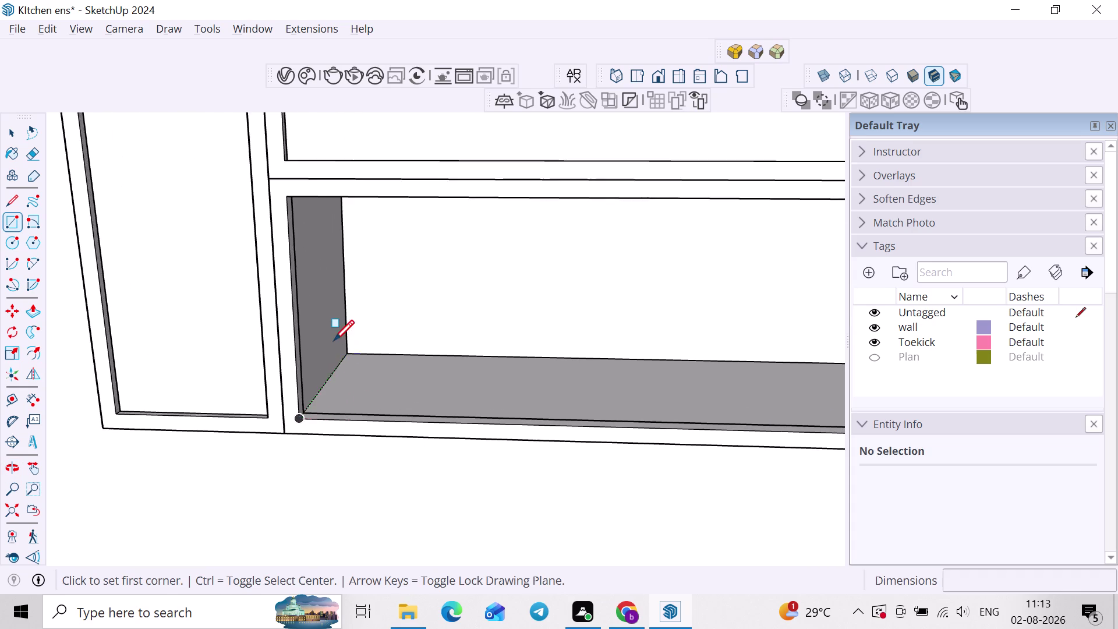
scroll(up, 3)
scroll(up, 3)
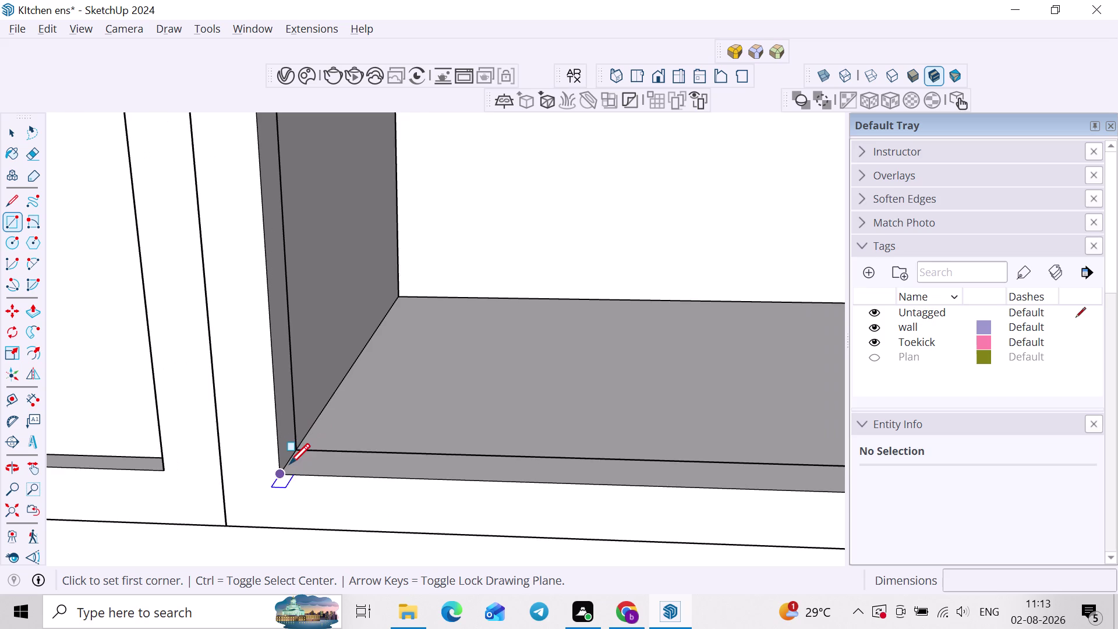
scroll(up, 3)
click(287, 456)
scroll(down, 3)
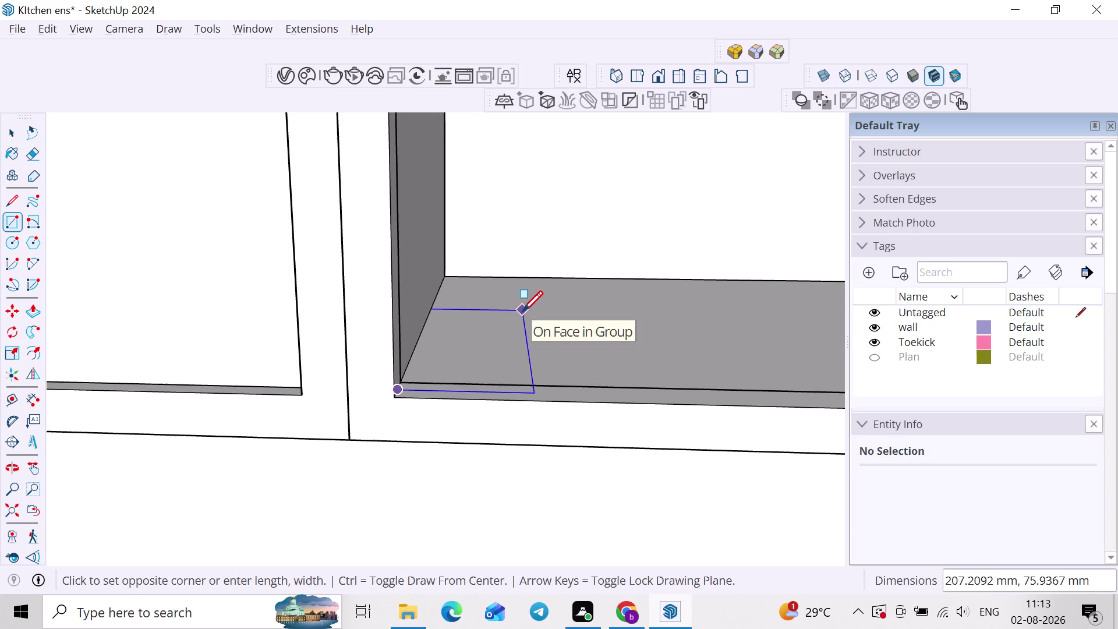
key(Right)
key(Left)
scroll(down, 3)
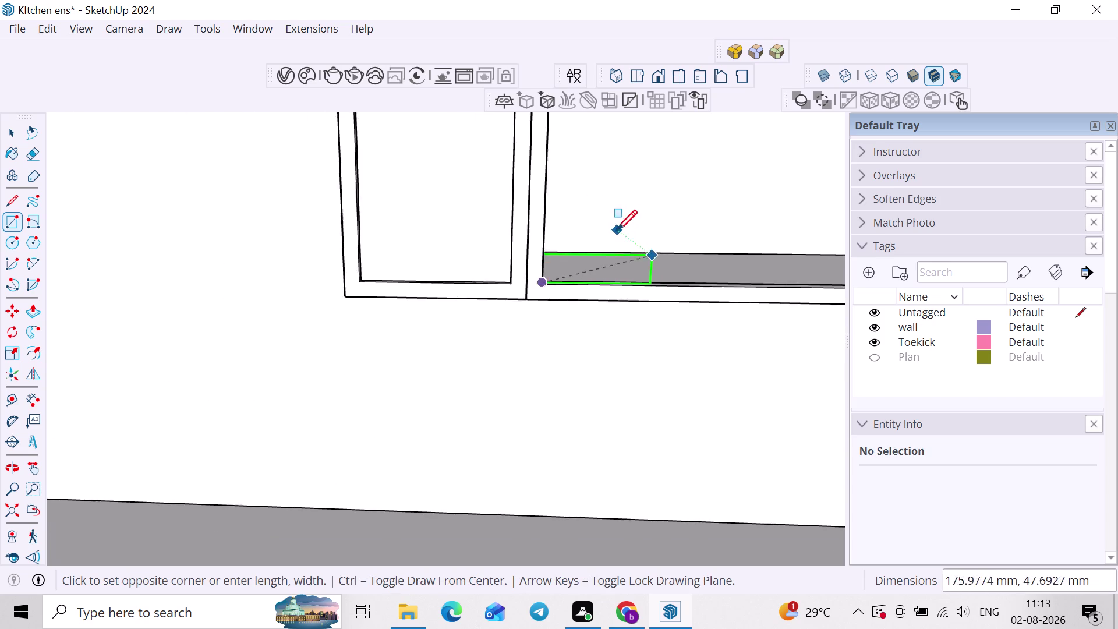
middle_drag(626, 226, 151, 380)
scroll(down, 3)
click(539, 287)
key(space)
Select the new cover face with its edges and make it its own group.
double_click(477, 363)
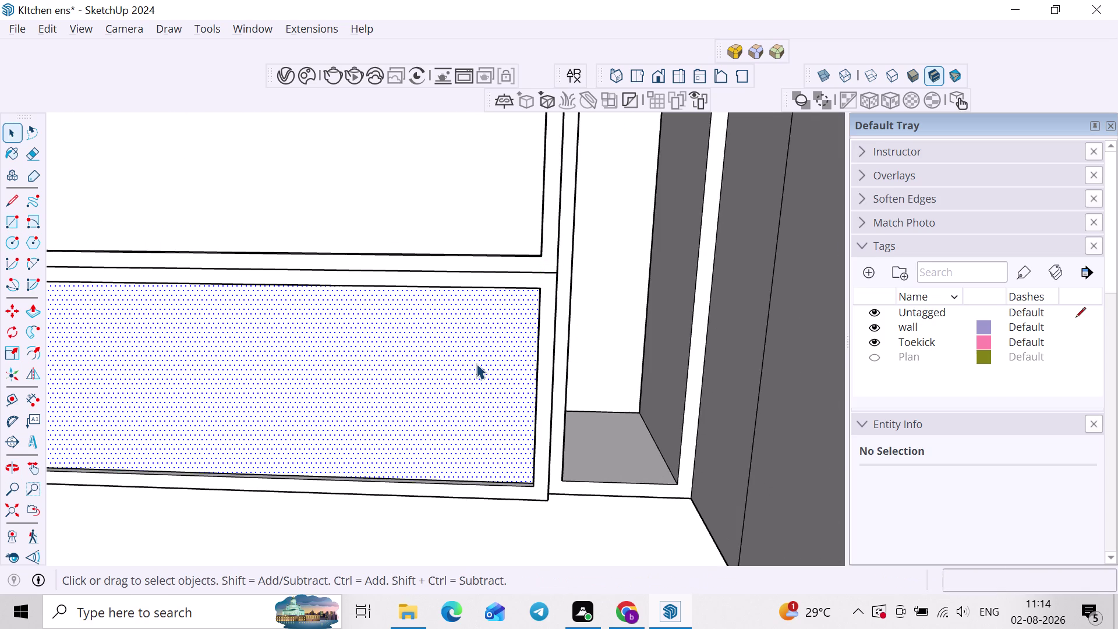
right_click(476, 364)
click(500, 167)
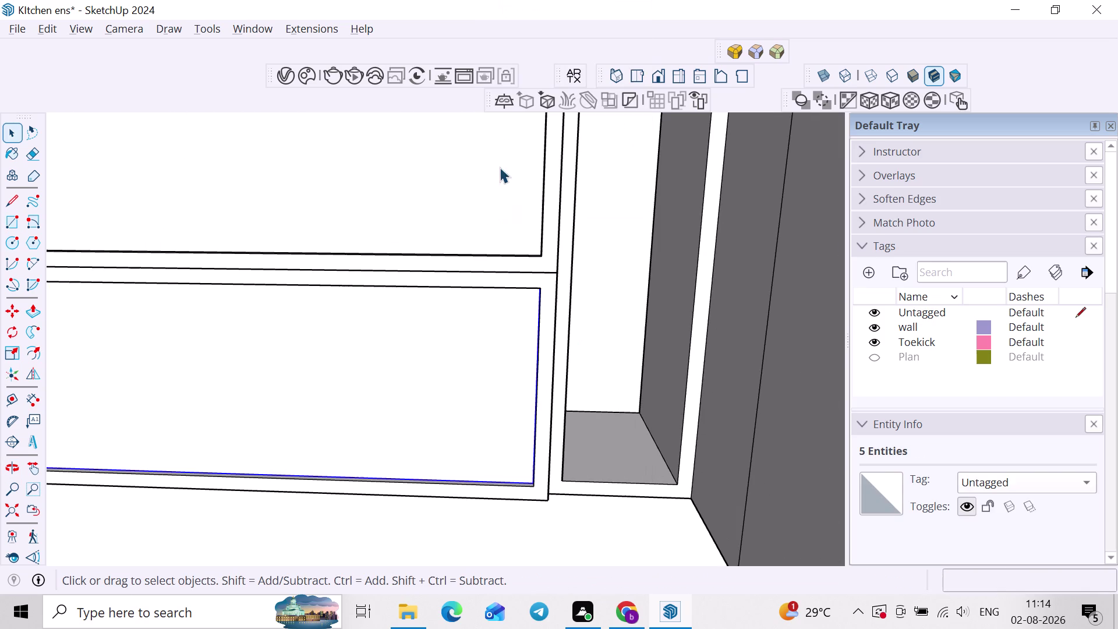
double_click(335, 376)
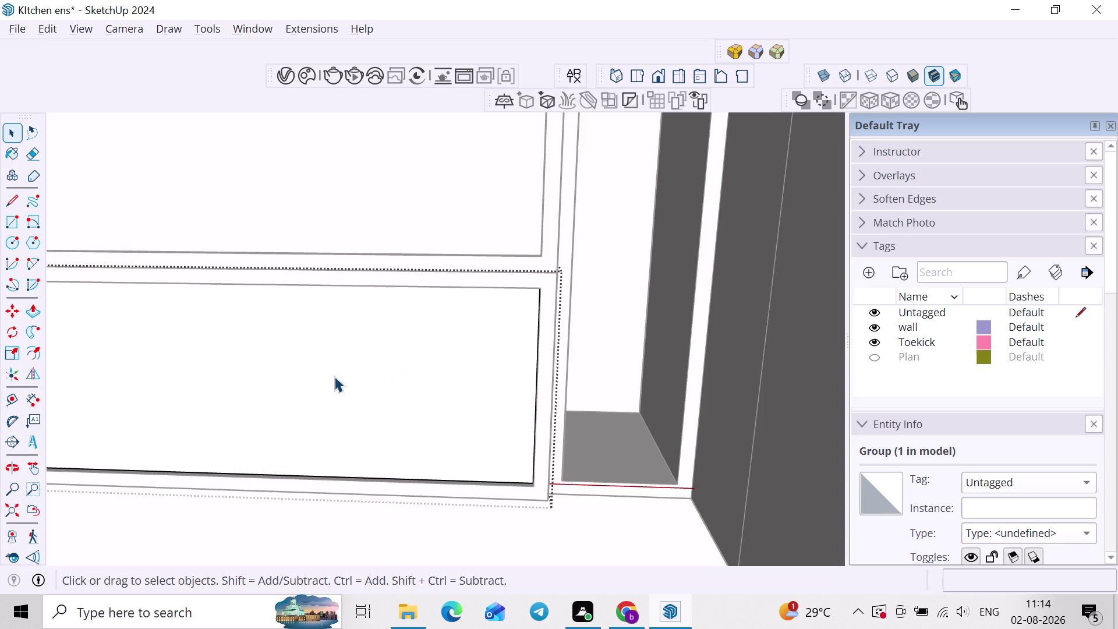
key(p)
double_click(335, 377)
key(space)
scroll(down, 3)
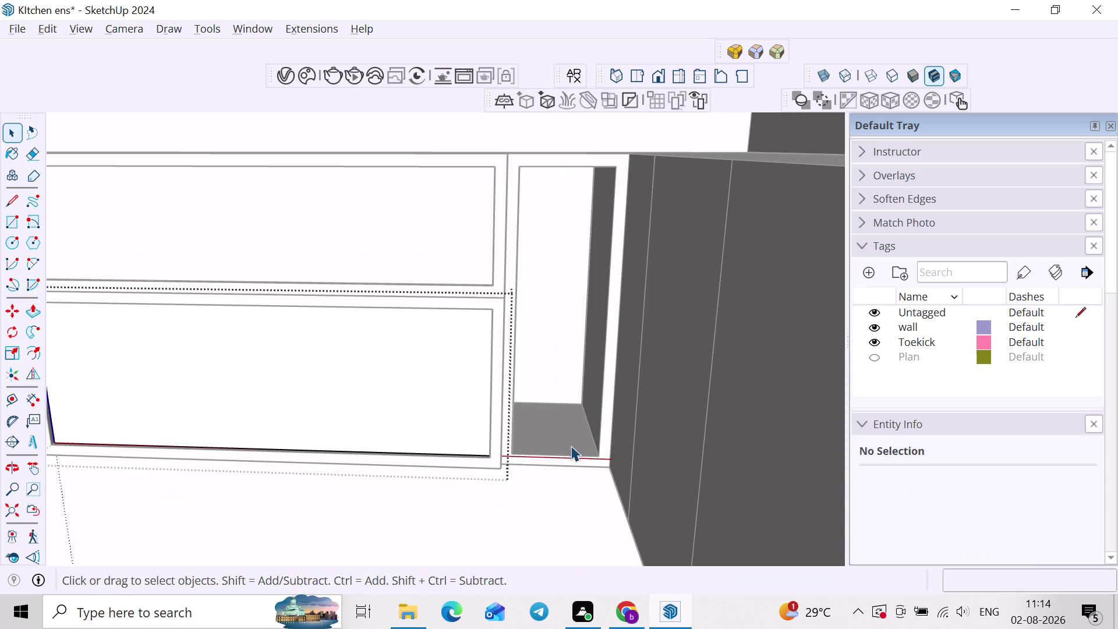
click(580, 491)
scroll(down, 3)
scroll(down, 3)
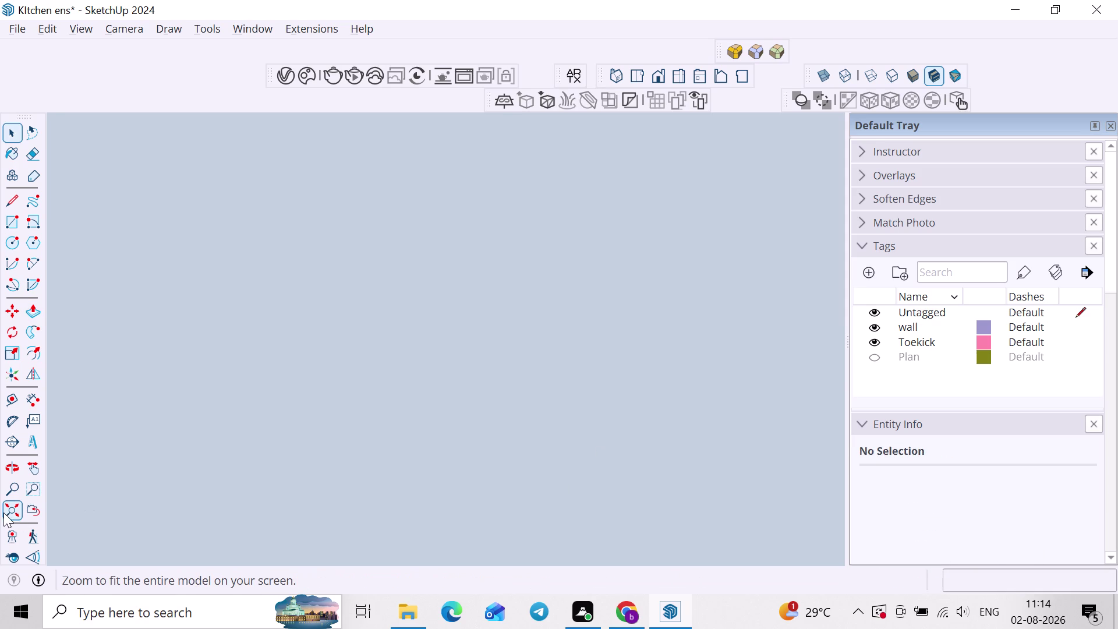
Draw a rectangle covering the narrow corner cabinet opening.
click(14, 510)
click(553, 252)
middle_drag(202, 292, 461, 244)
scroll(up, 3)
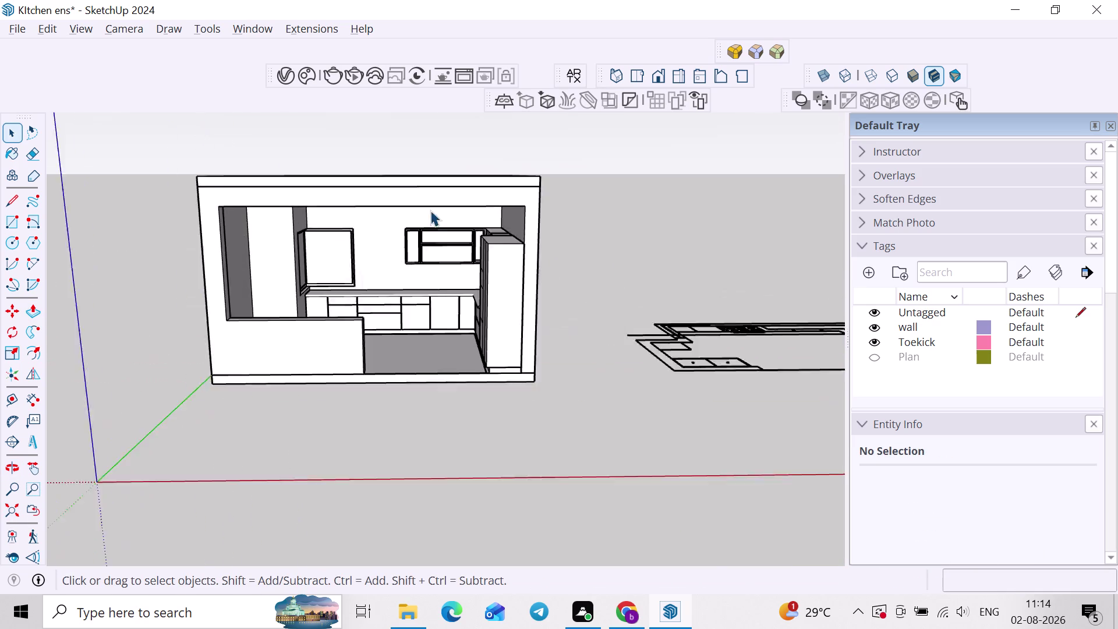
scroll(up, 3)
key(r)
scroll(up, 3)
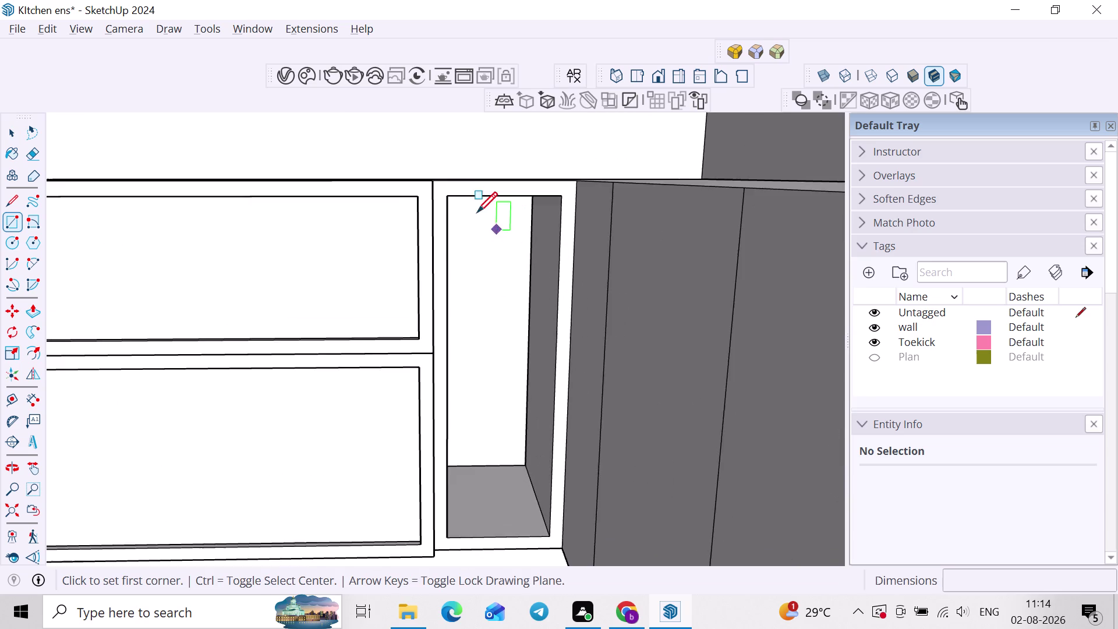
scroll(up, 3)
click(421, 169)
middle_drag(546, 266, 557, 207)
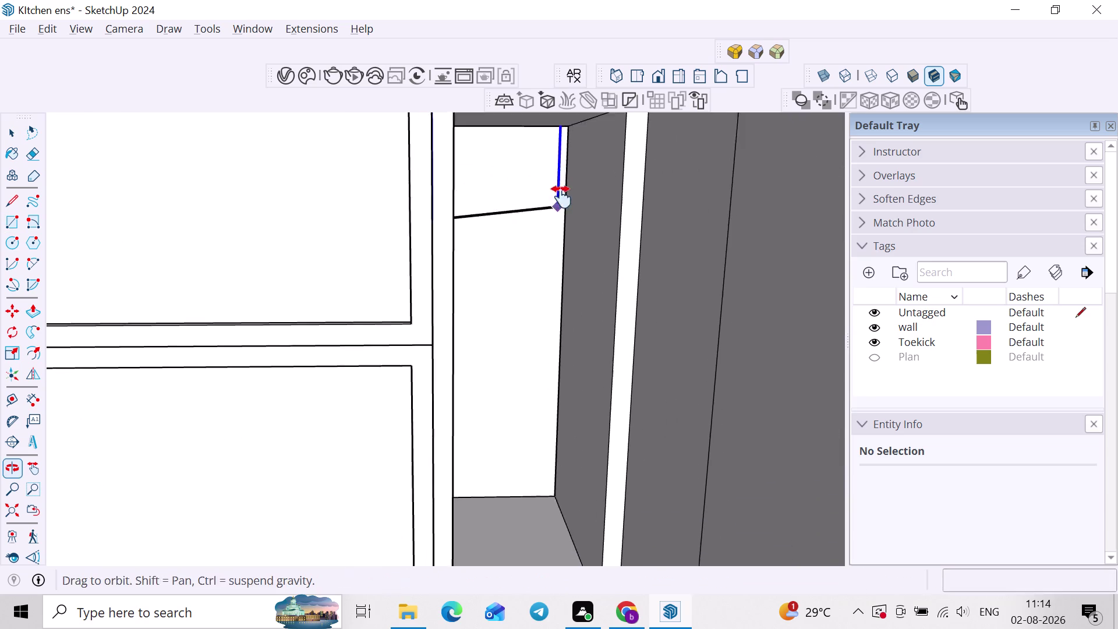
middle_drag(558, 207, 562, 197)
middle_drag(614, 470, 632, 274)
click(637, 421)
key(space)
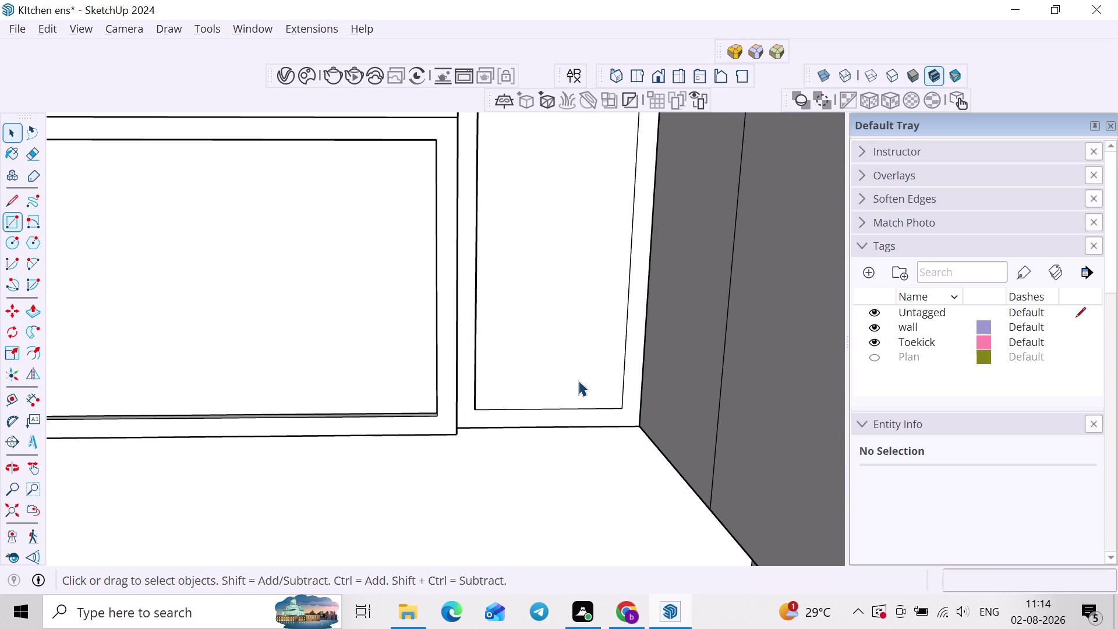
Select the narrow rectangle with its edges and make it a group.
double_click(578, 381)
right_click(578, 380)
click(652, 171)
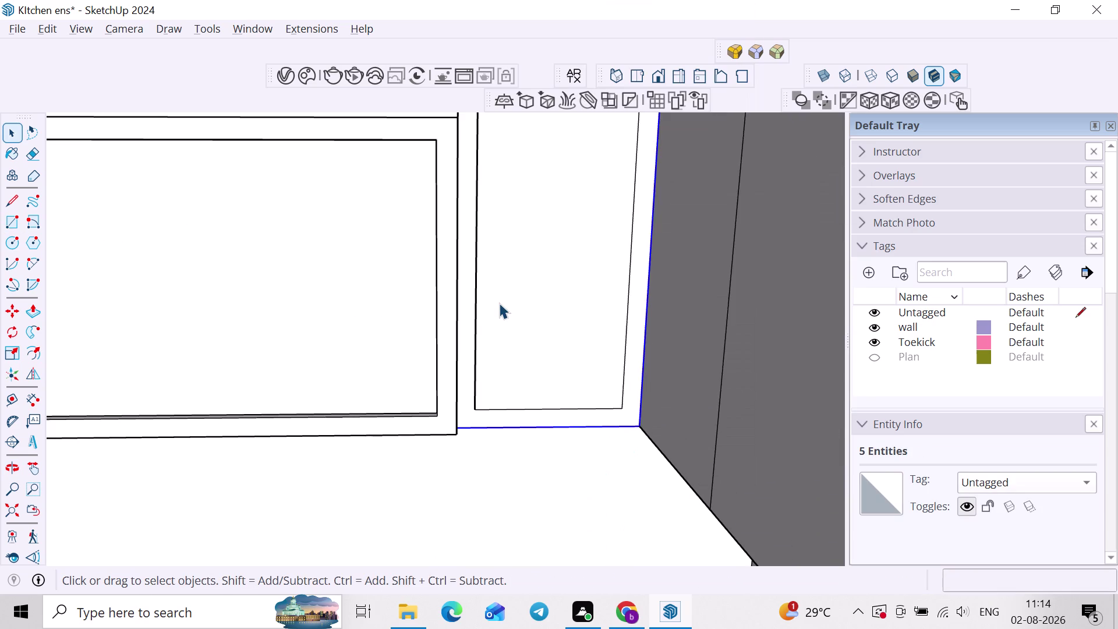
double_click(499, 303)
key(p)
click(499, 302)
click(442, 197)
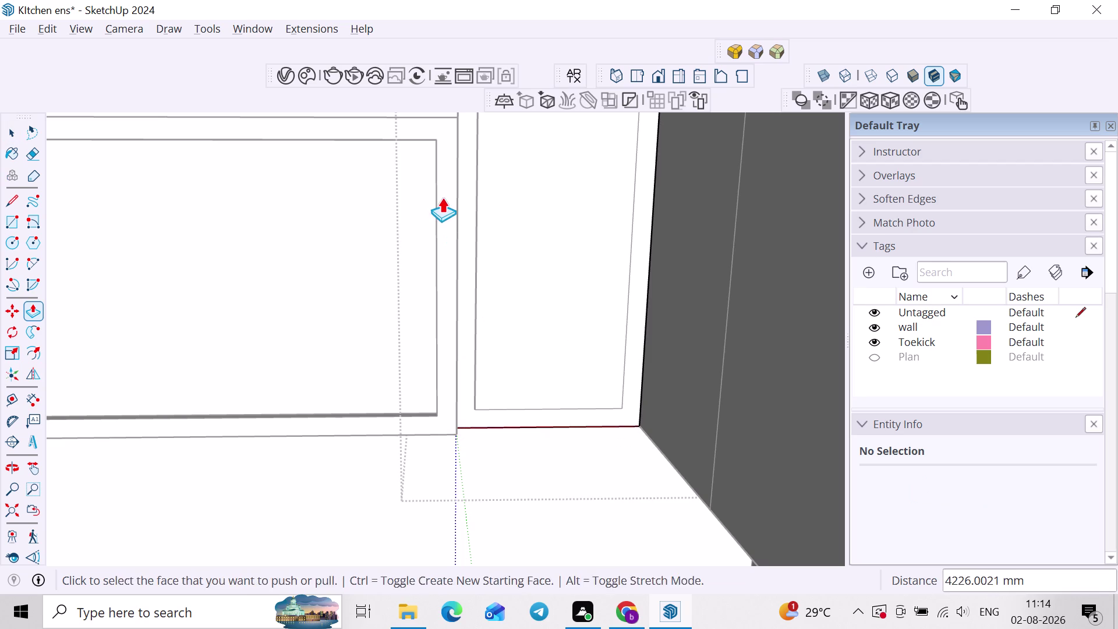
Inside the group, offset a border inward and push the centre face through.
key(space)
click(523, 272)
key(f)
double_click(522, 273)
key(space)
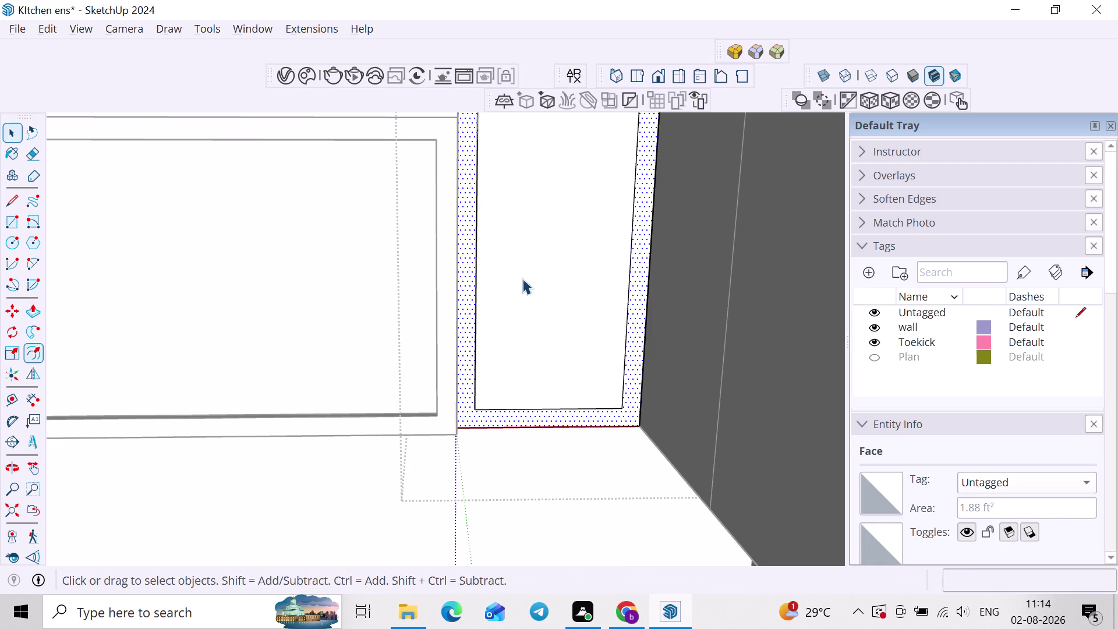
click(529, 323)
key(p)
click(536, 382)
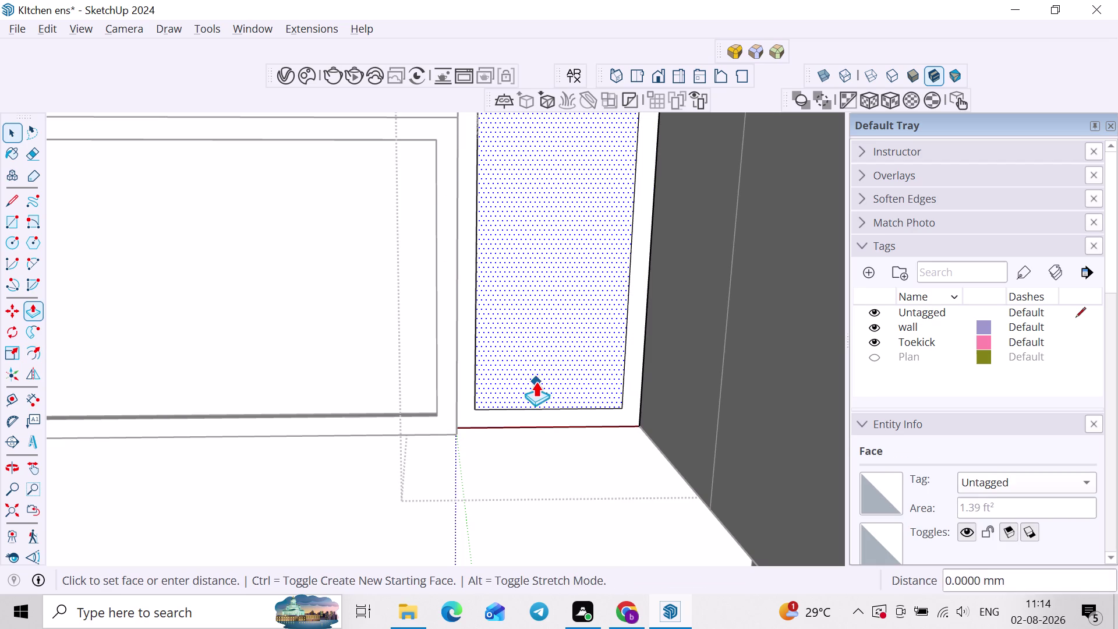
key(space)
Thicken the border frame by 25.4 mm and leave the group.
click(545, 318)
key(Delete)
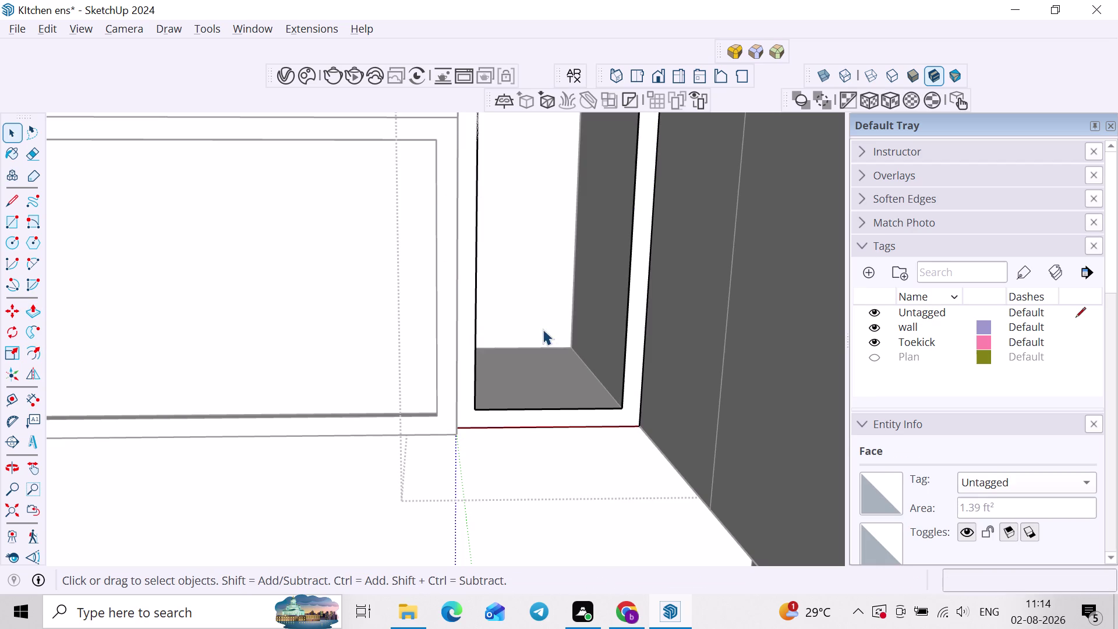
key(p)
click(488, 422)
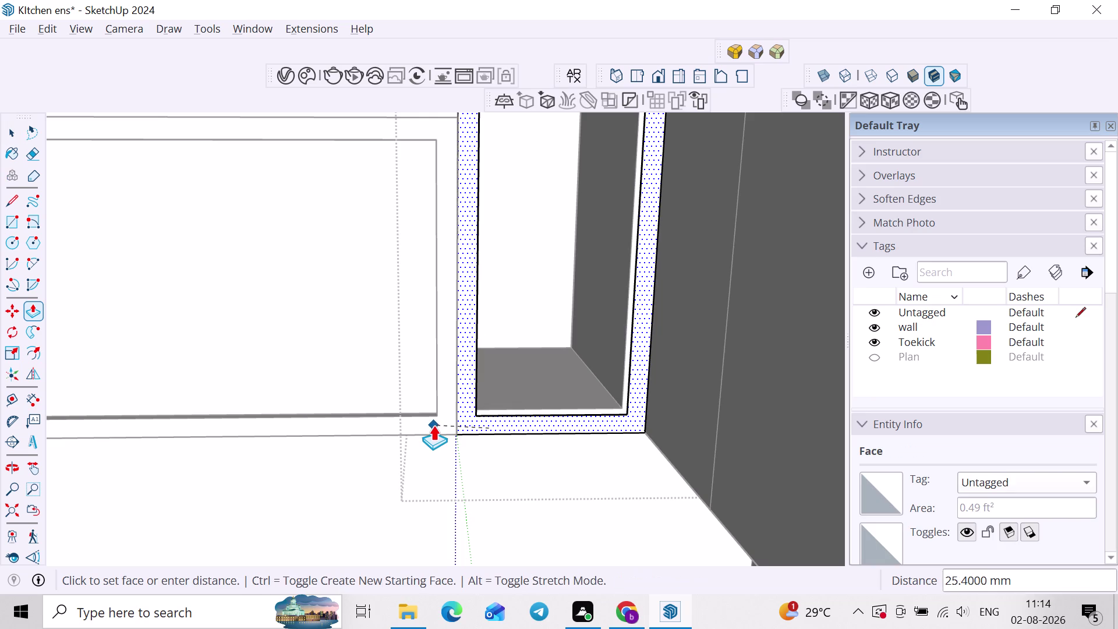
click(434, 425)
scroll(down, 3)
key(space)
scroll(down, 3)
click(501, 478)
scroll(down, 3)
middle_drag(495, 279, 488, 321)
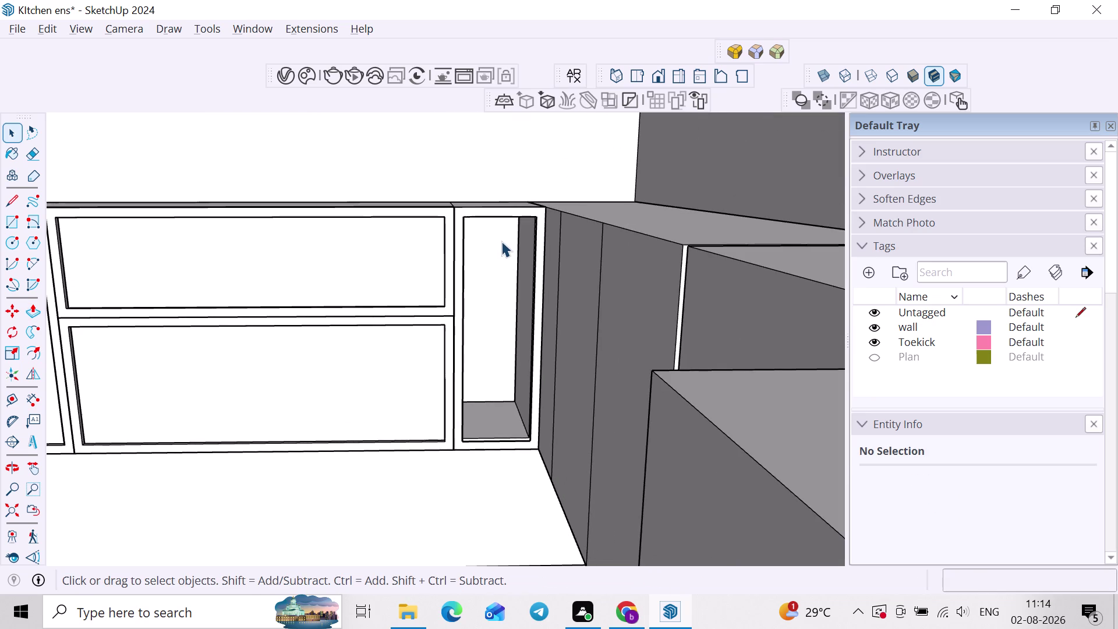
scroll(up, 3)
key(r)
scroll(up, 3)
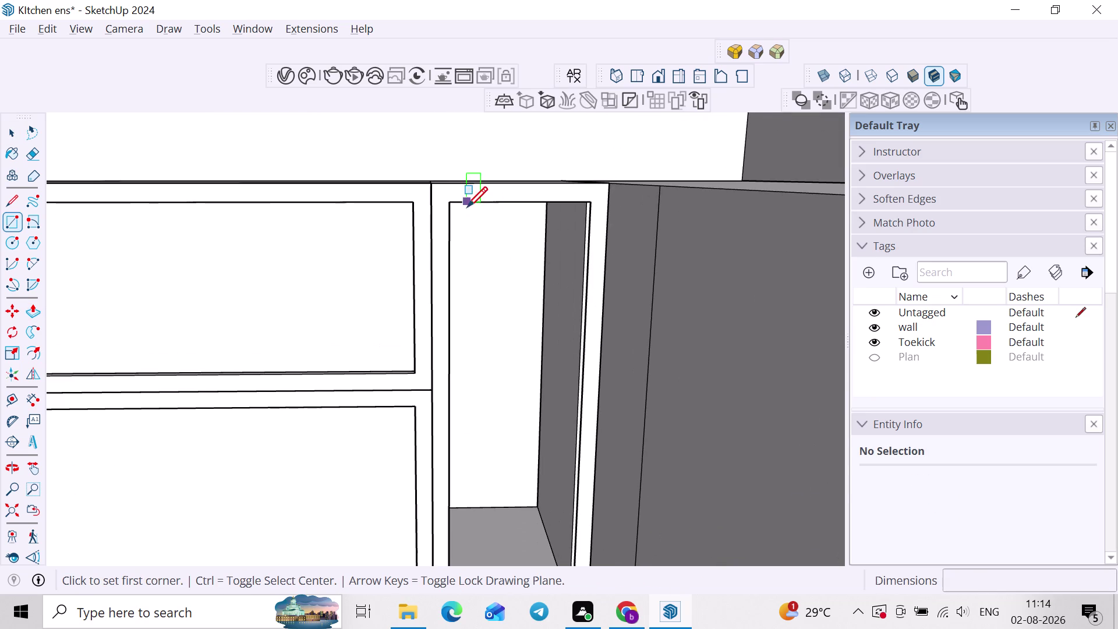
scroll(up, 3)
middle_drag(568, 222, 585, 194)
scroll(up, 3)
middle_drag(611, 187, 655, 170)
middle_drag(583, 215, 669, 198)
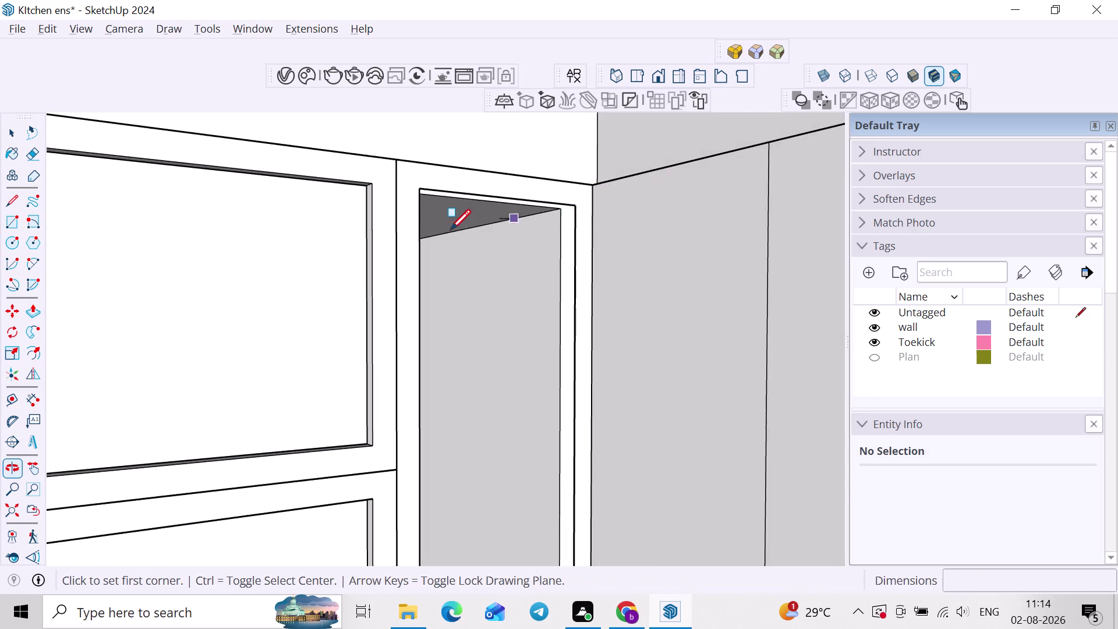
scroll(up, 3)
middle_drag(602, 247, 675, 239)
key(ctrl+z)
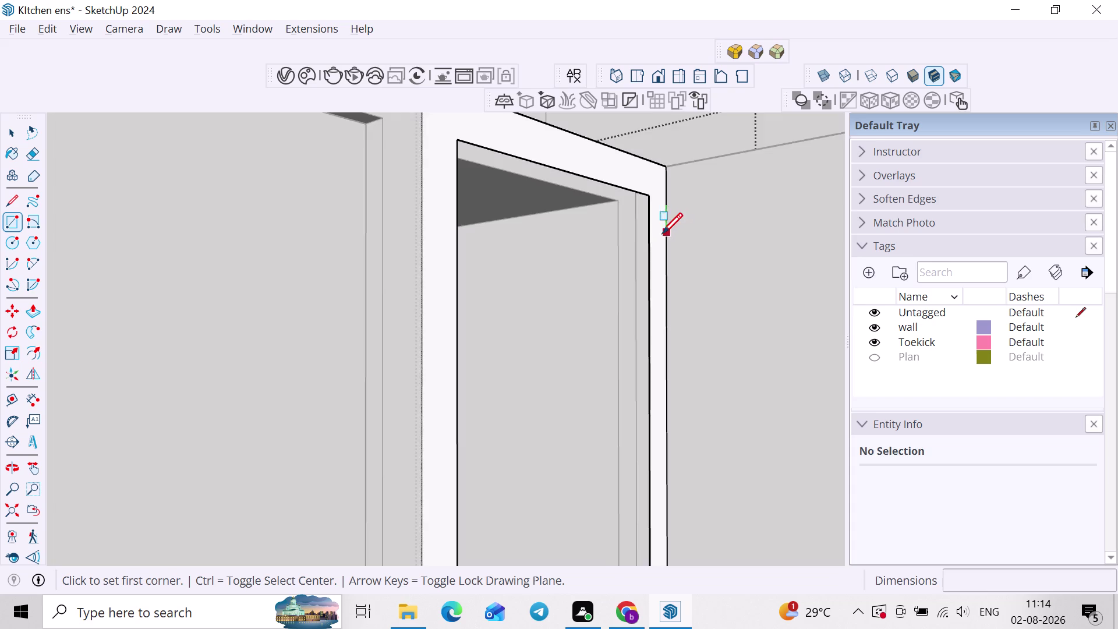
key(ctrl+z)
scroll(down, 3)
key(ctrl+z)
key(ctrl+z)
scroll(down, 3)
key(ctrl+z)
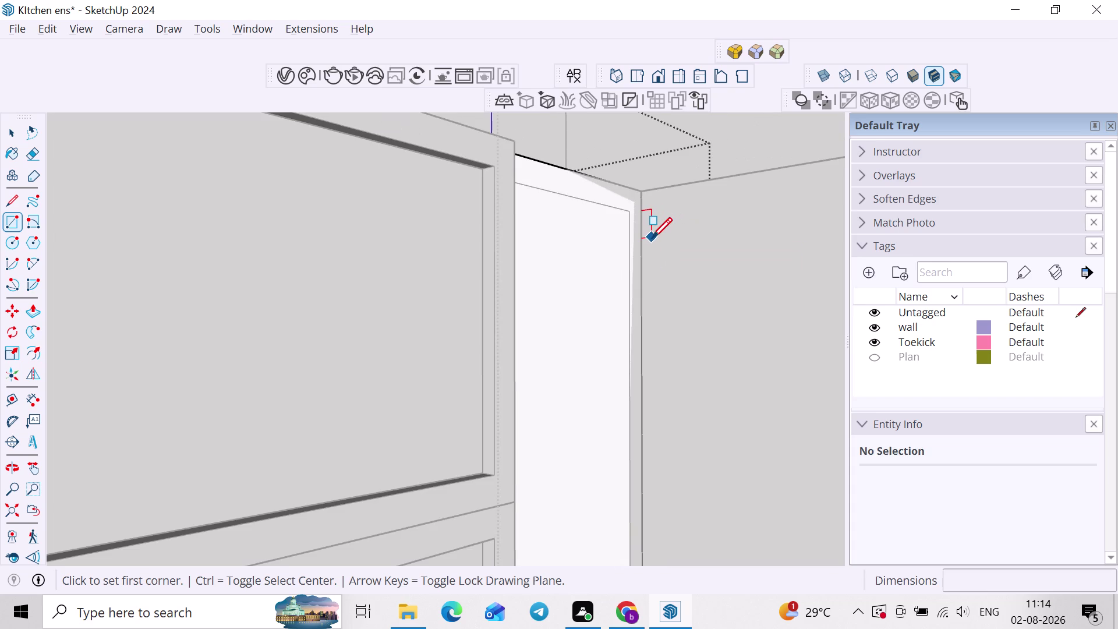
key(ctrl+z)
key(ctrl+z)
key(ctrl+z)
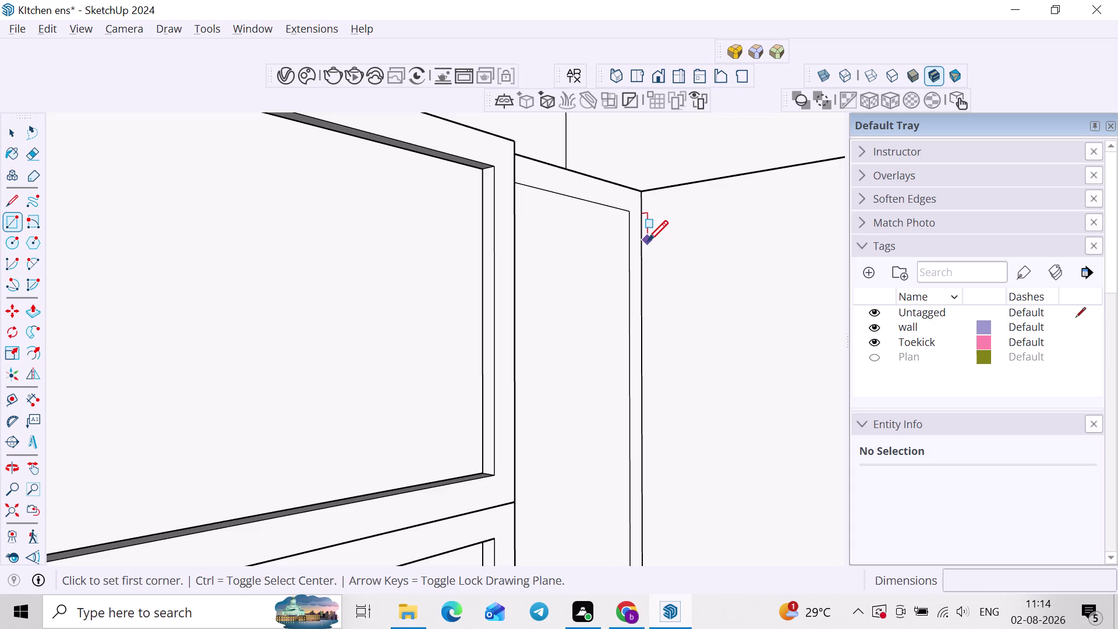
key(ctrl+z)
middle_drag(641, 244, 566, 281)
key(space)
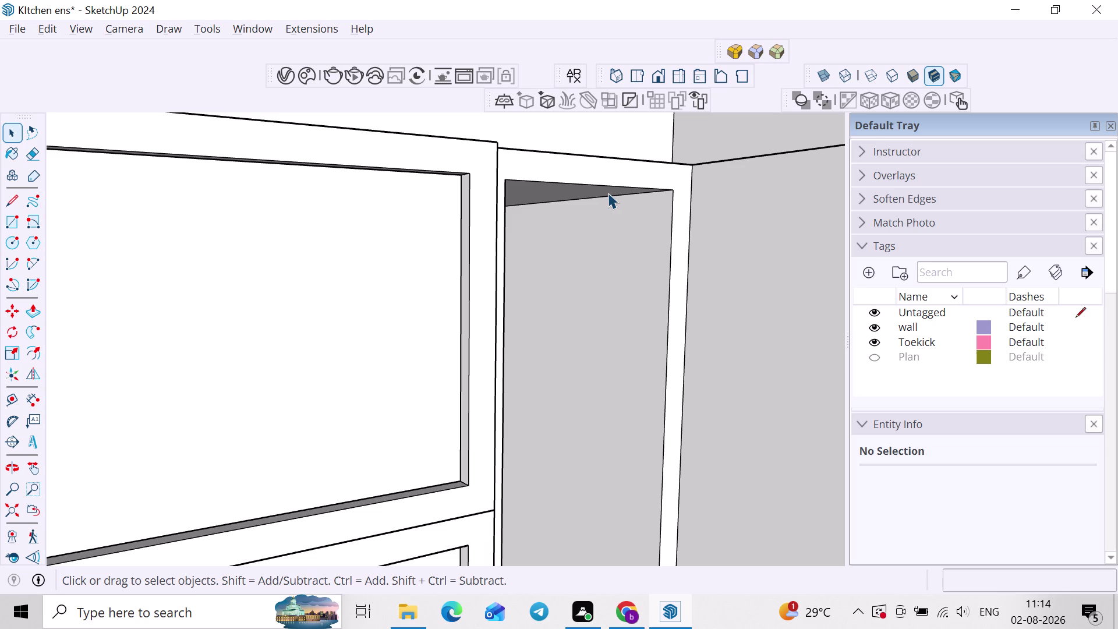
key(ctrl+z)
key(ctrl+z)
key(ctrl+z)
middle_drag(591, 206, 475, 249)
click(506, 173)
scroll(down, 3)
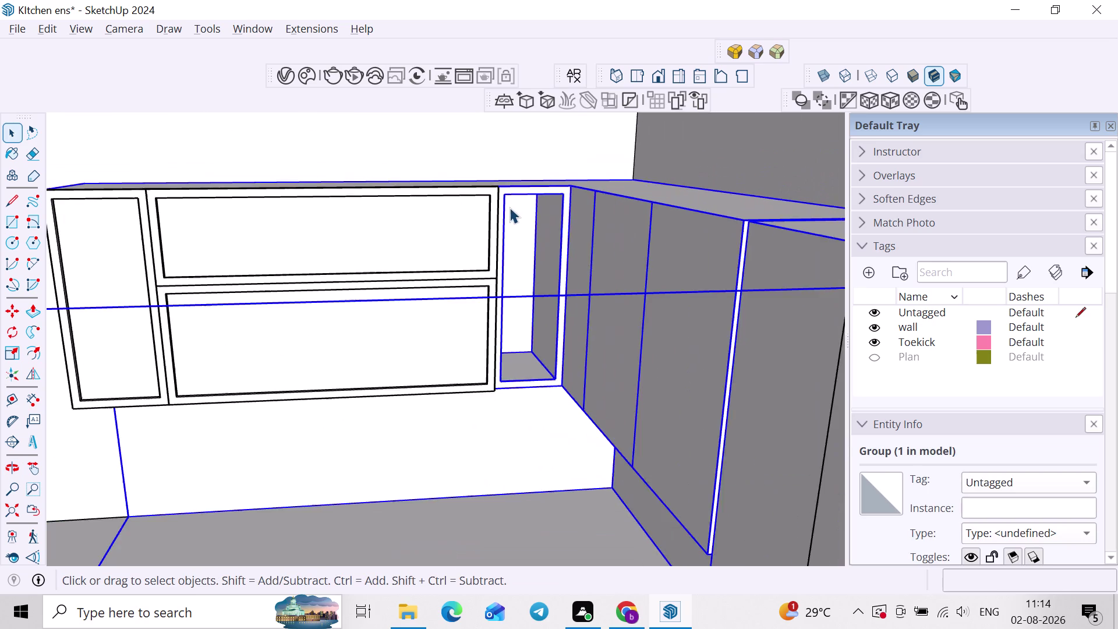
scroll(down, 3)
scroll(down, 3)
middle_drag(518, 261, 519, 255)
scroll(down, 3)
middle_click(523, 264)
scroll(up, 3)
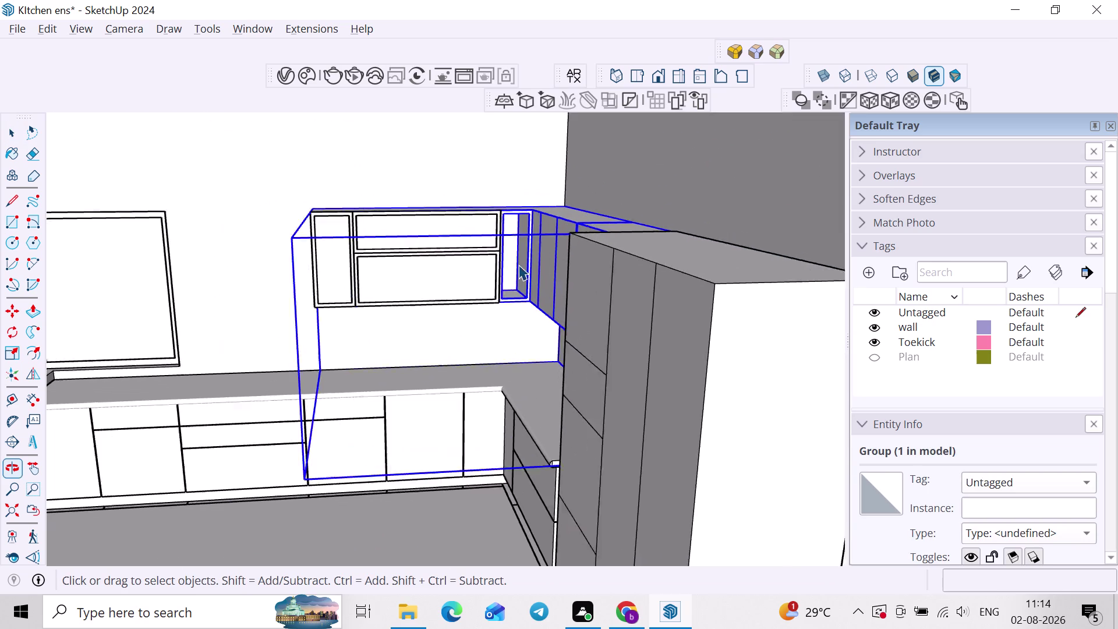
Draw a rectangle across the first narrow side opening.
scroll(up, 3)
key(r)
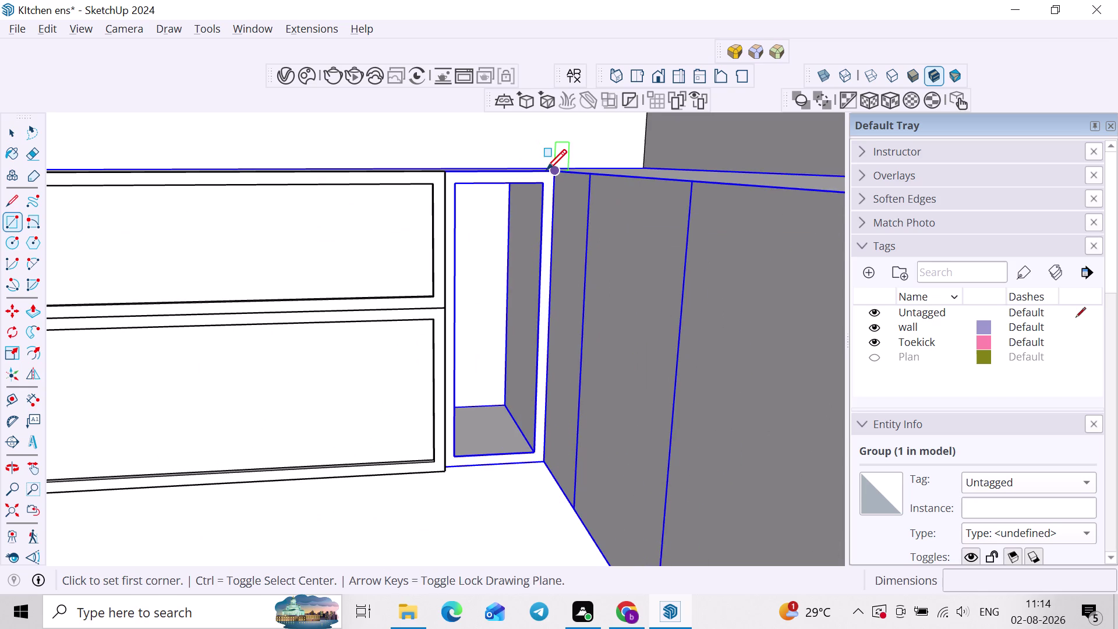
click(546, 169)
scroll(up, 3)
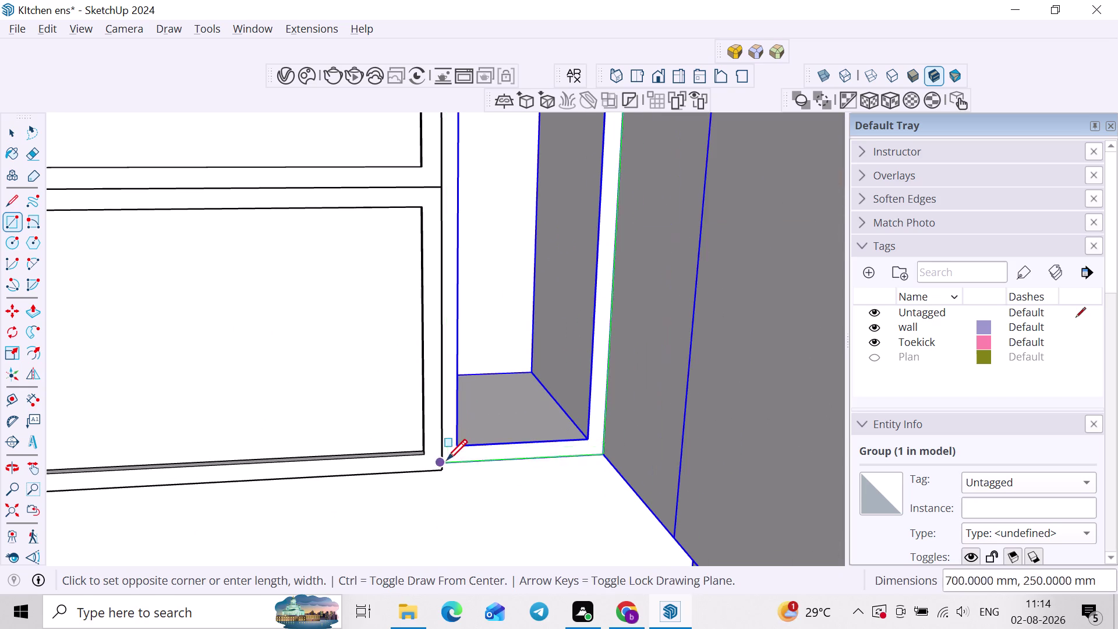
scroll(up, 3)
middle_drag(444, 461, 406, 471)
scroll(up, 3)
scroll(up, 3)
middle_drag(458, 459, 362, 459)
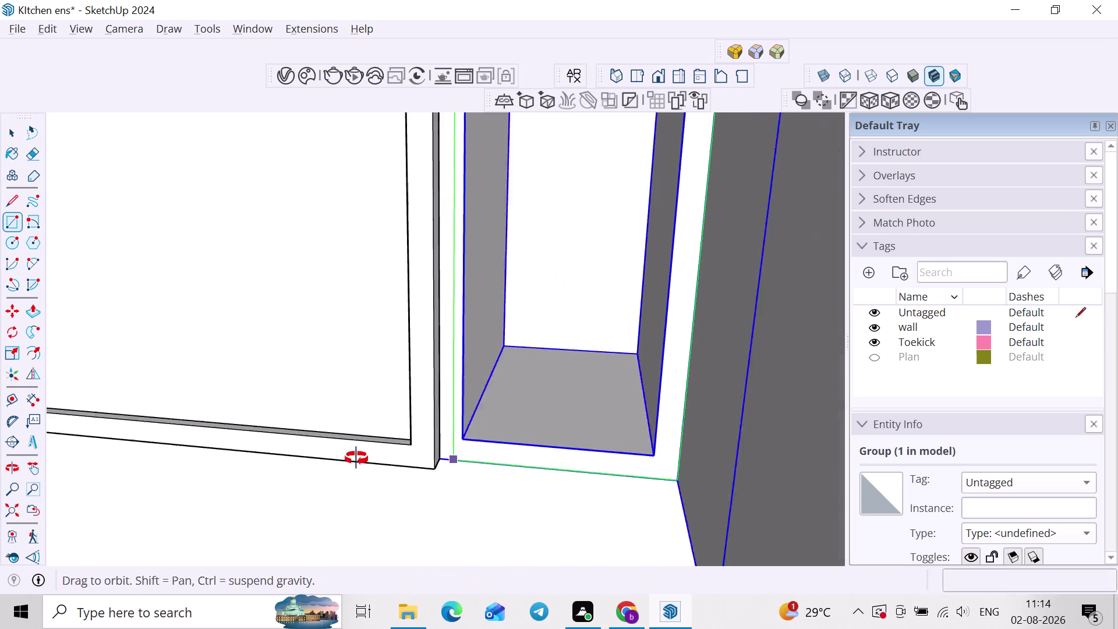
middle_drag(362, 460, 356, 459)
scroll(up, 3)
click(32, 515)
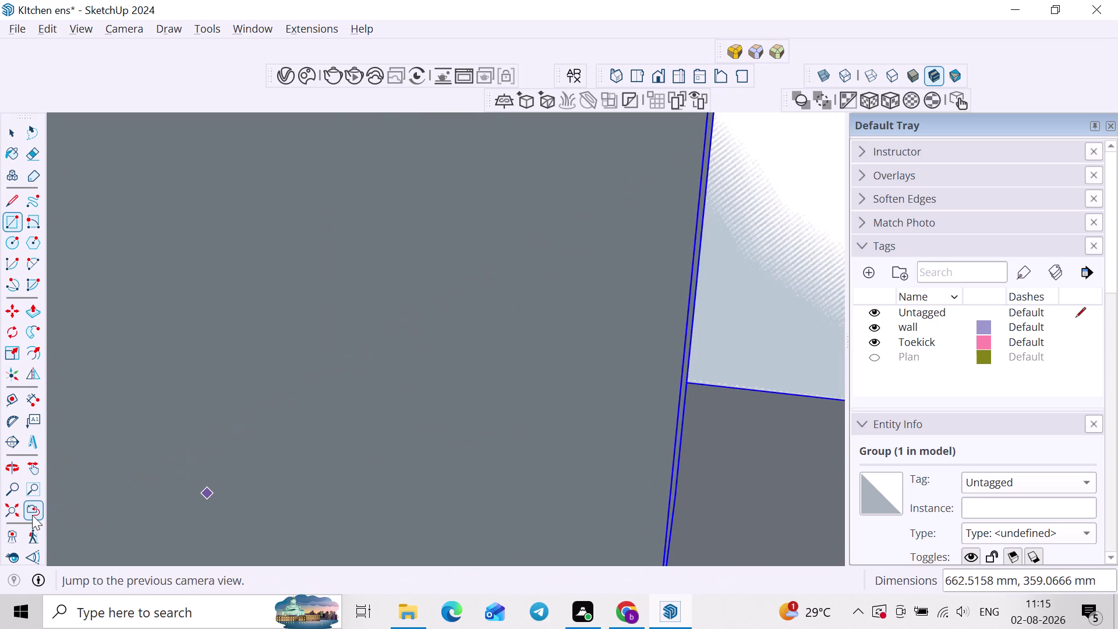
click(32, 515)
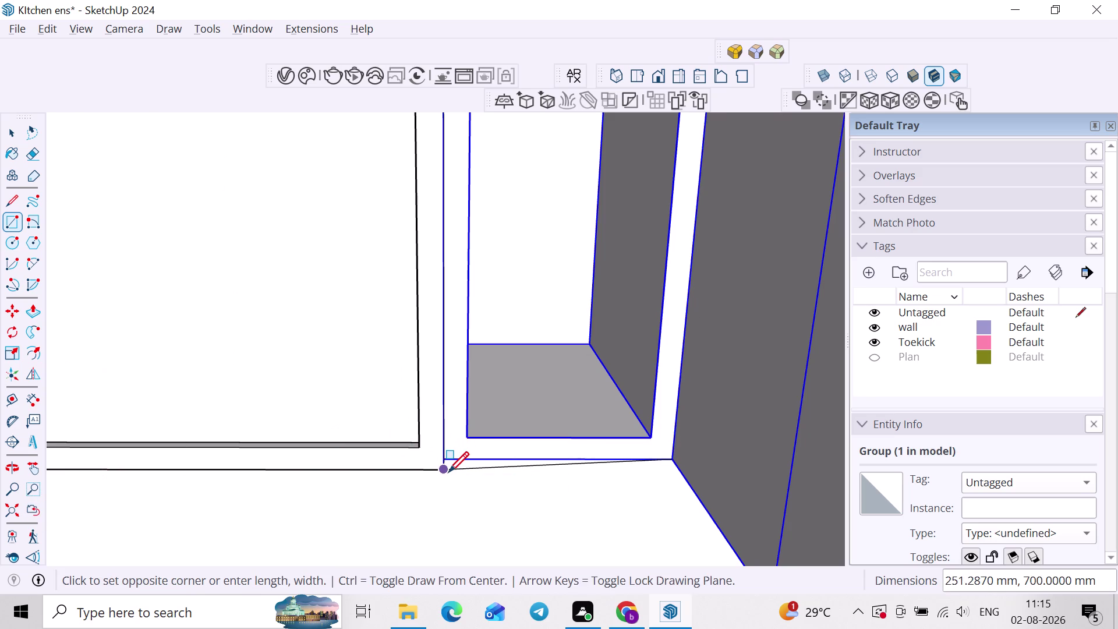
key(Right)
scroll(up, 3)
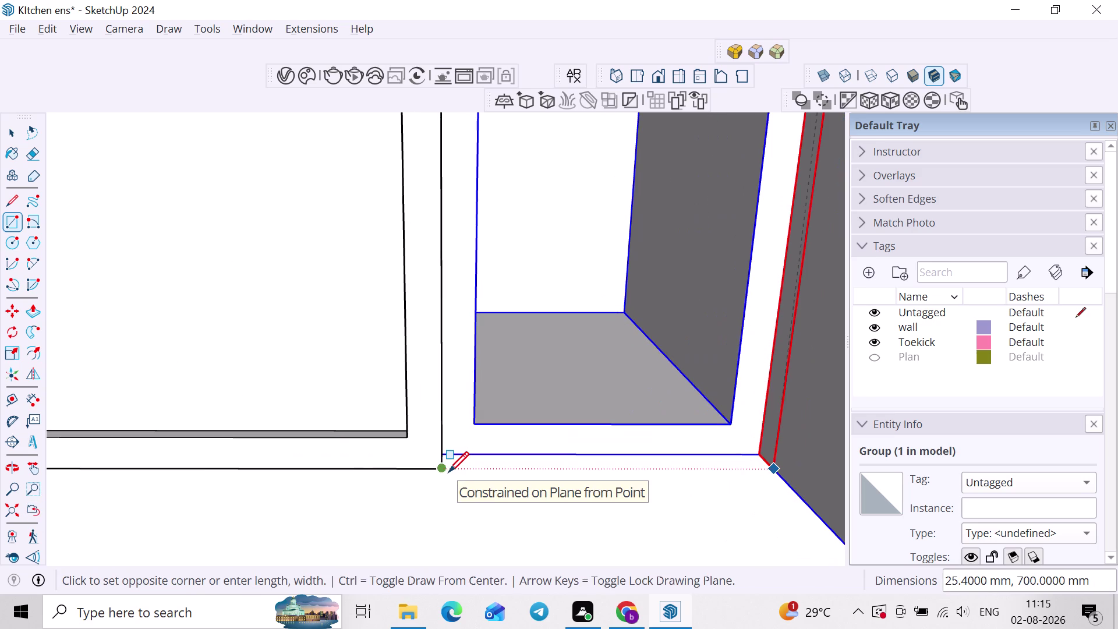
key(Left)
click(447, 453)
Make the first panel face and its edges a group.
key(space)
double_click(460, 432)
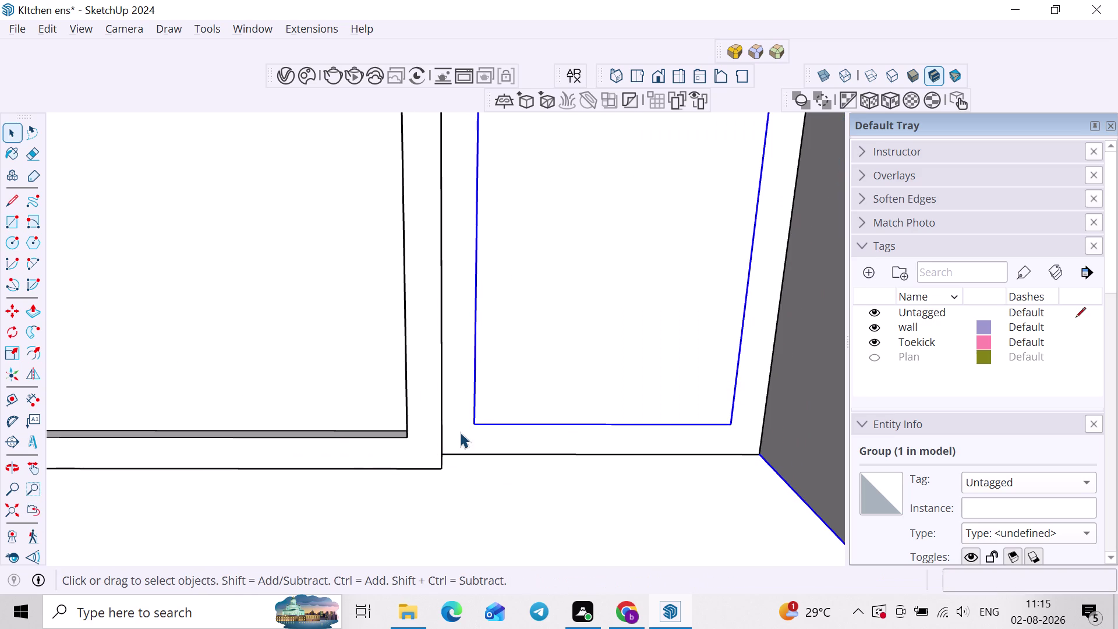
right_click(460, 432)
click(536, 157)
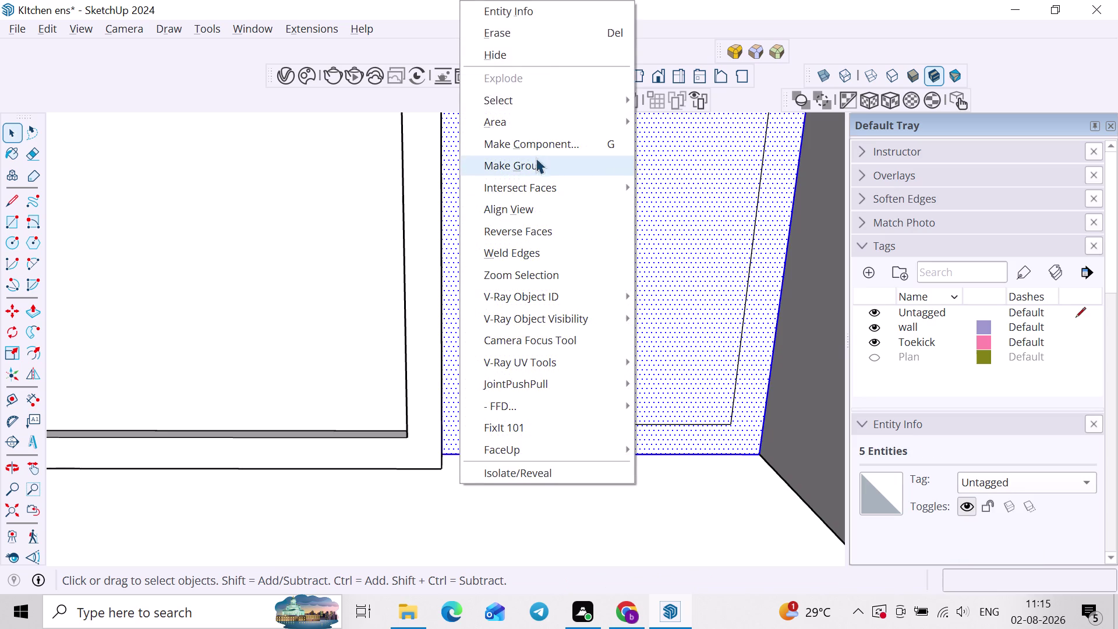
Recess the first panel face by pushing it back inside its group.
double_click(520, 273)
key(p)
click(520, 273)
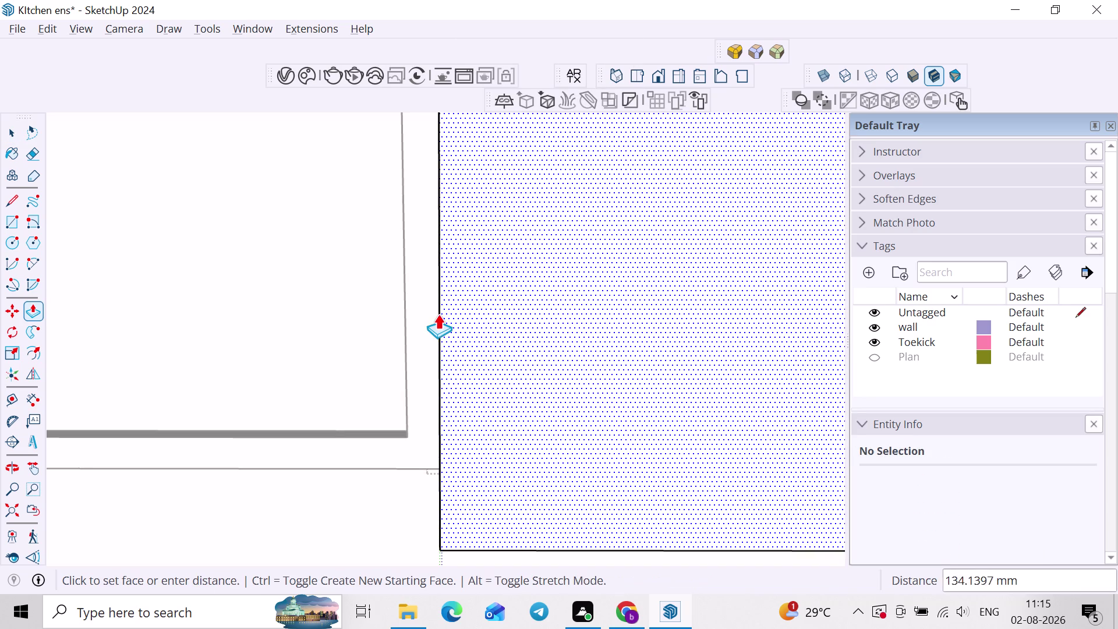
click(421, 321)
key(space)
click(514, 354)
key(f)
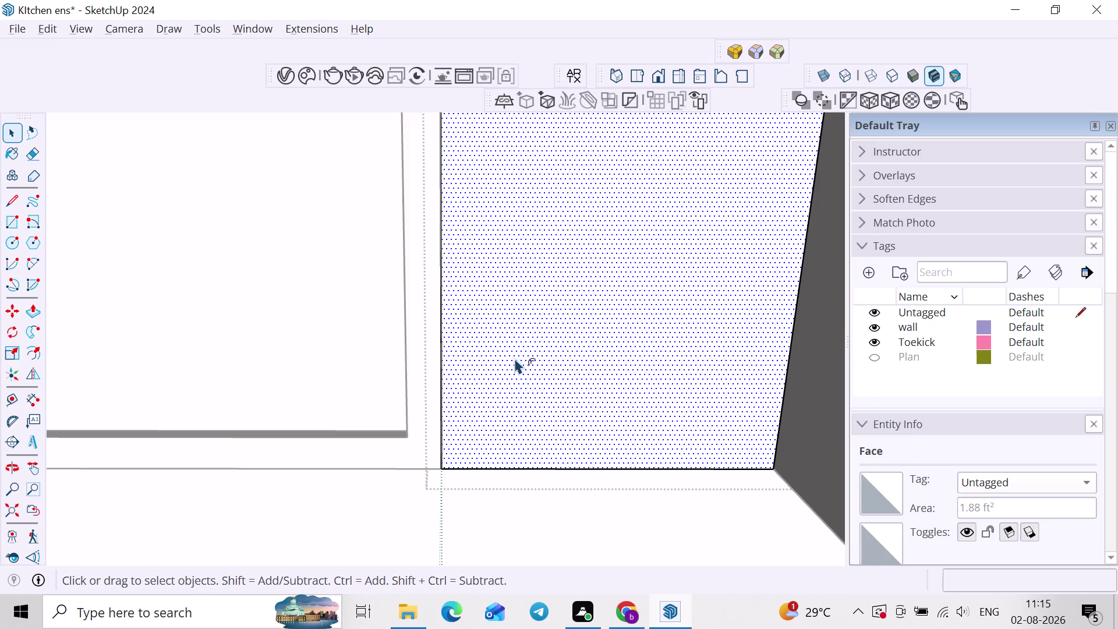
double_click(515, 358)
key(space)
click(549, 384)
key(p)
click(549, 384)
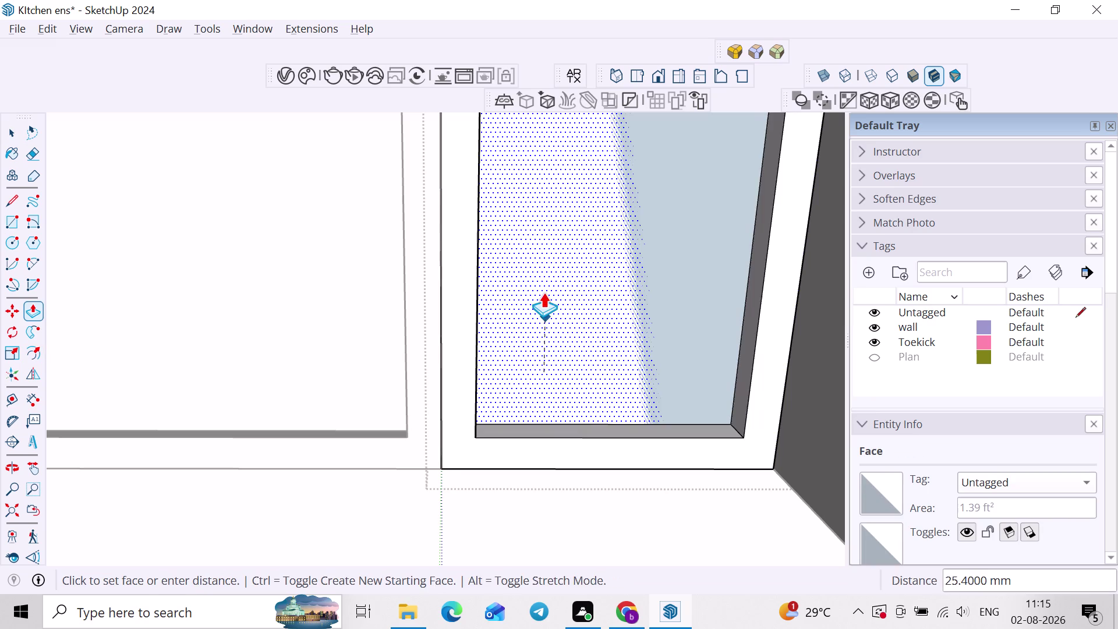
click(544, 286)
scroll(down, 3)
key(space)
click(455, 389)
scroll(down, 3)
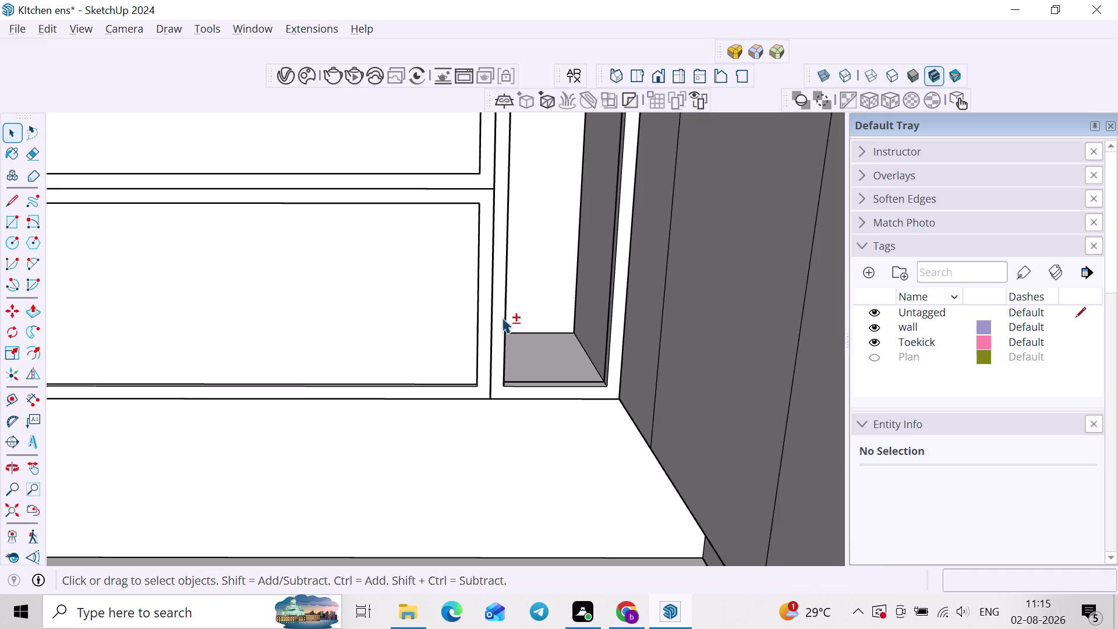
middle_drag(498, 339, 497, 373)
Draw a rectangle across the second narrow opening, bottom corner to top corner.
key(r)
scroll(up, 3)
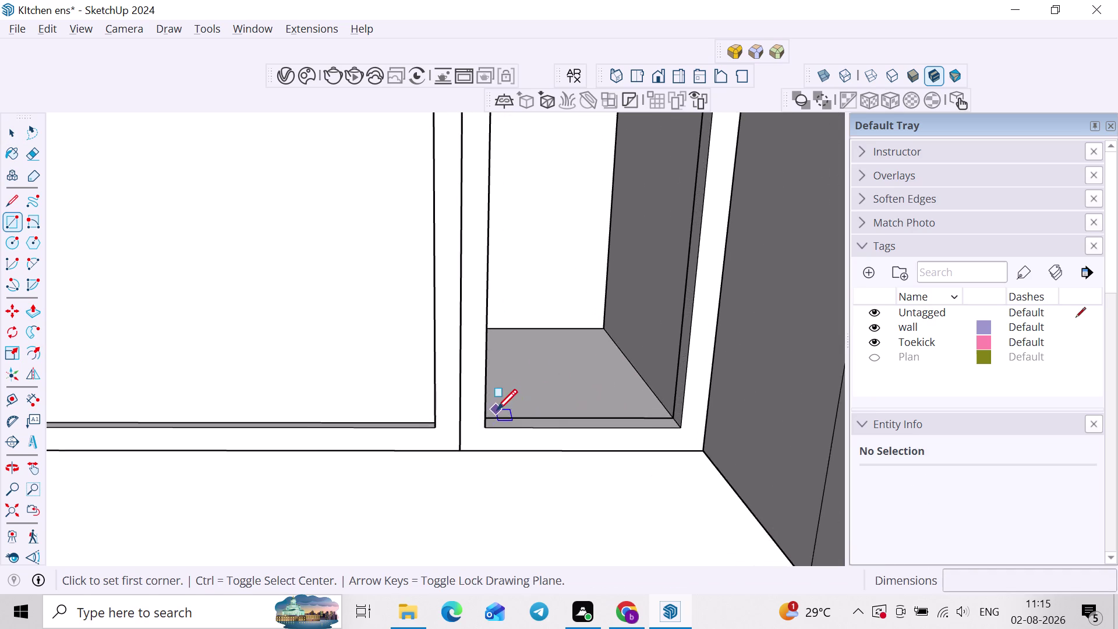
middle_drag(495, 410, 443, 430)
scroll(up, 3)
scroll(up, 3)
scroll(up, 3)
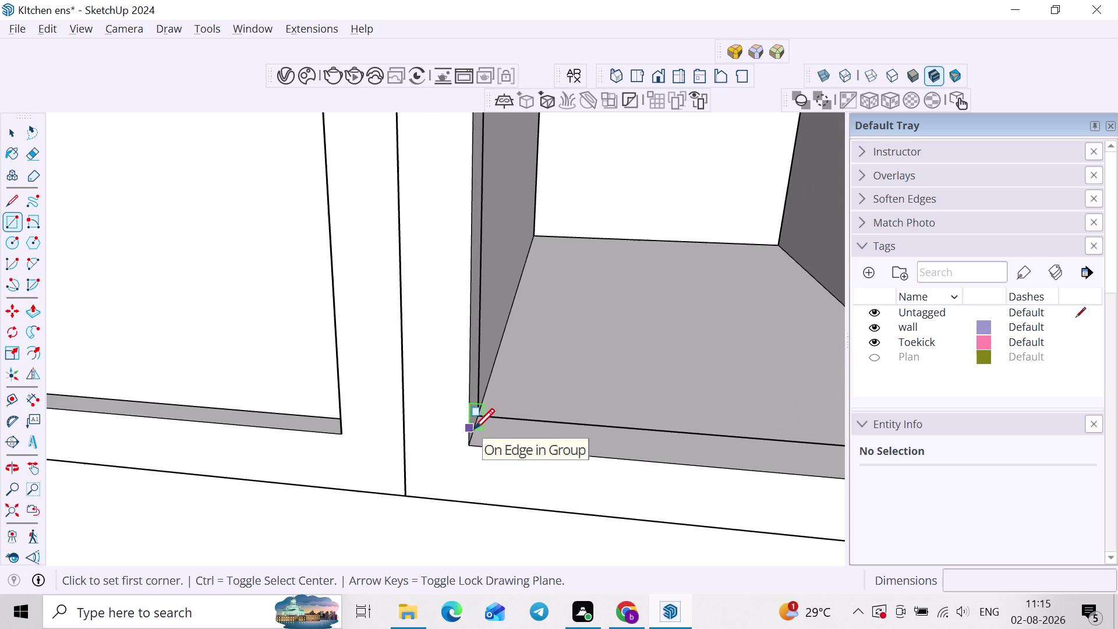
scroll(up, 3)
click(475, 427)
key(Right)
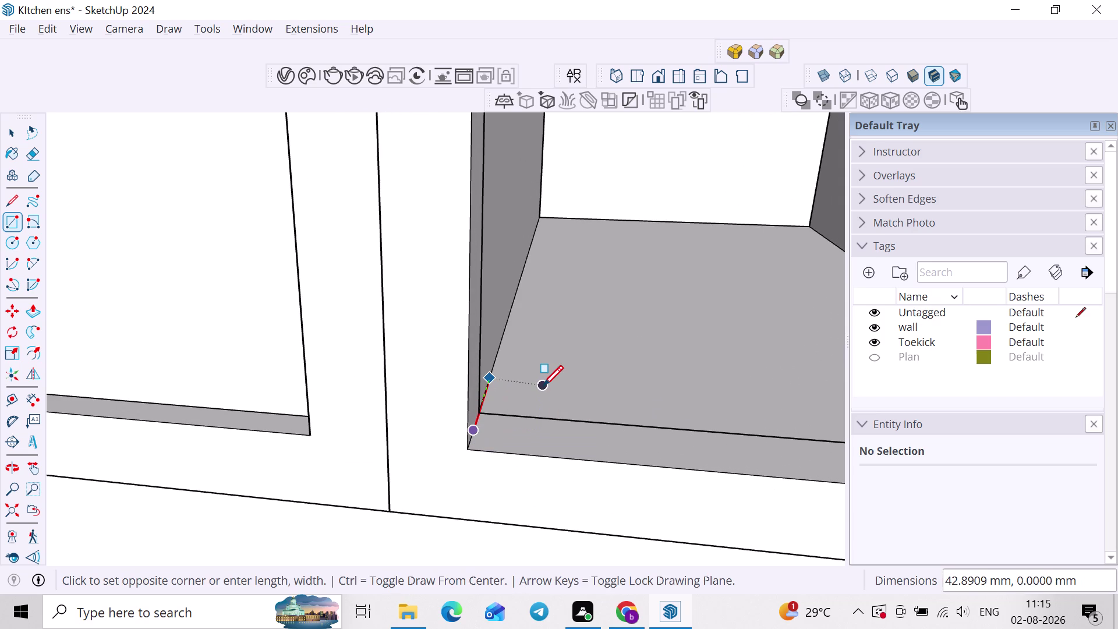
key(Left)
scroll(down, 3)
middle_drag(635, 359, 444, 470)
middle_drag(444, 470, 624, 418)
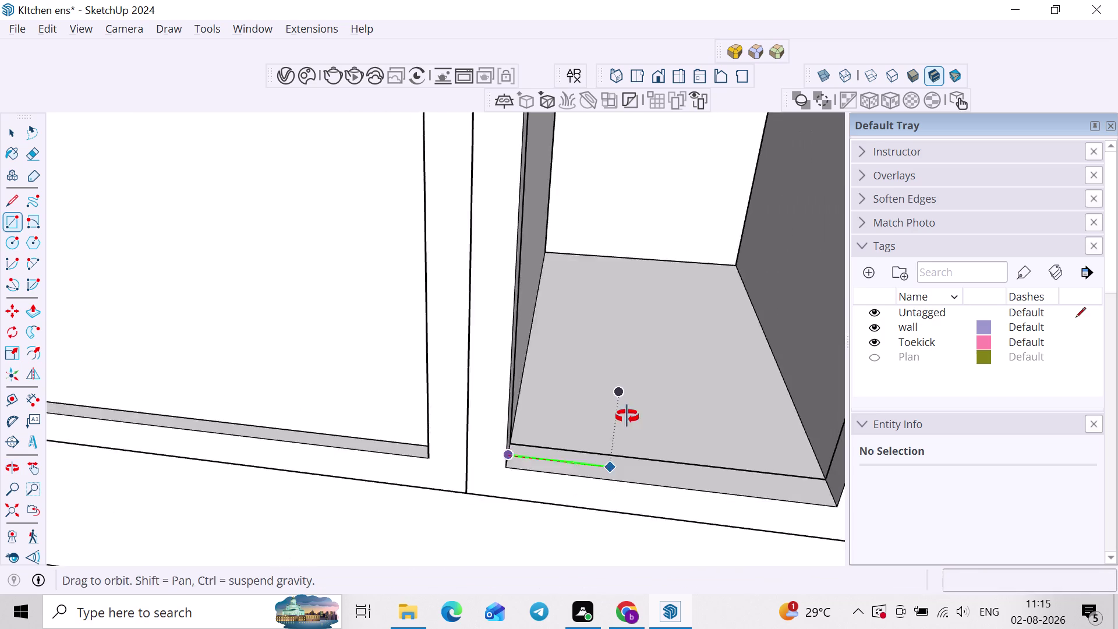
middle_drag(624, 419, 637, 407)
scroll(down, 3)
middle_drag(646, 392, 442, 430)
scroll(down, 3)
middle_drag(452, 436, 583, 375)
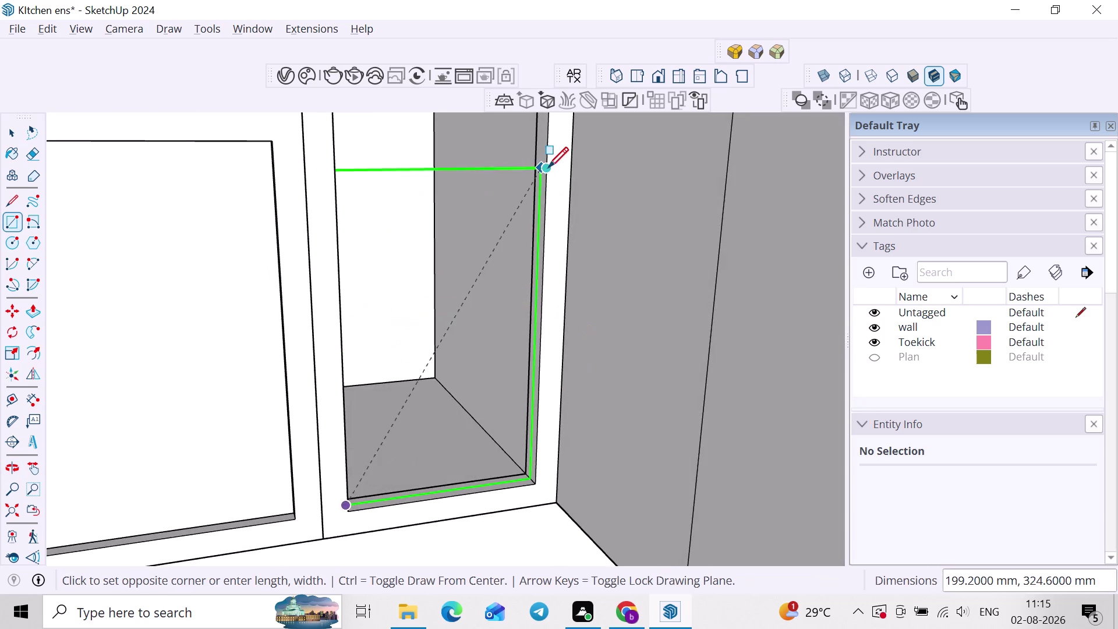
scroll(down, 3)
middle_drag(545, 187, 520, 377)
middle_drag(538, 199, 507, 363)
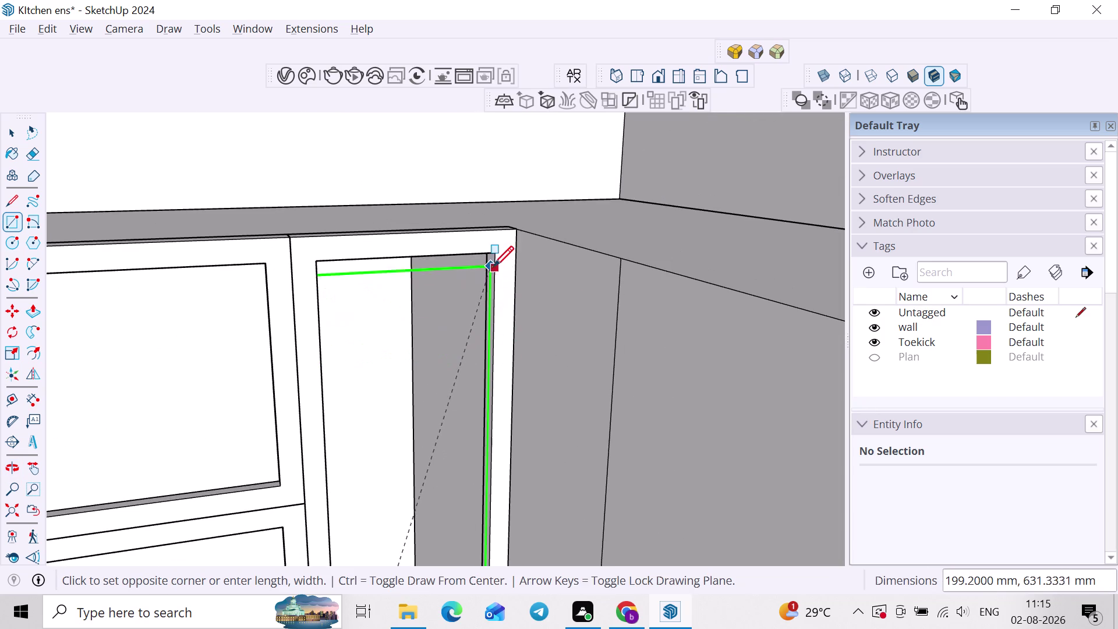
click(496, 256)
Turn the second panel face into a group.
key(space)
double_click(438, 303)
right_click(439, 301)
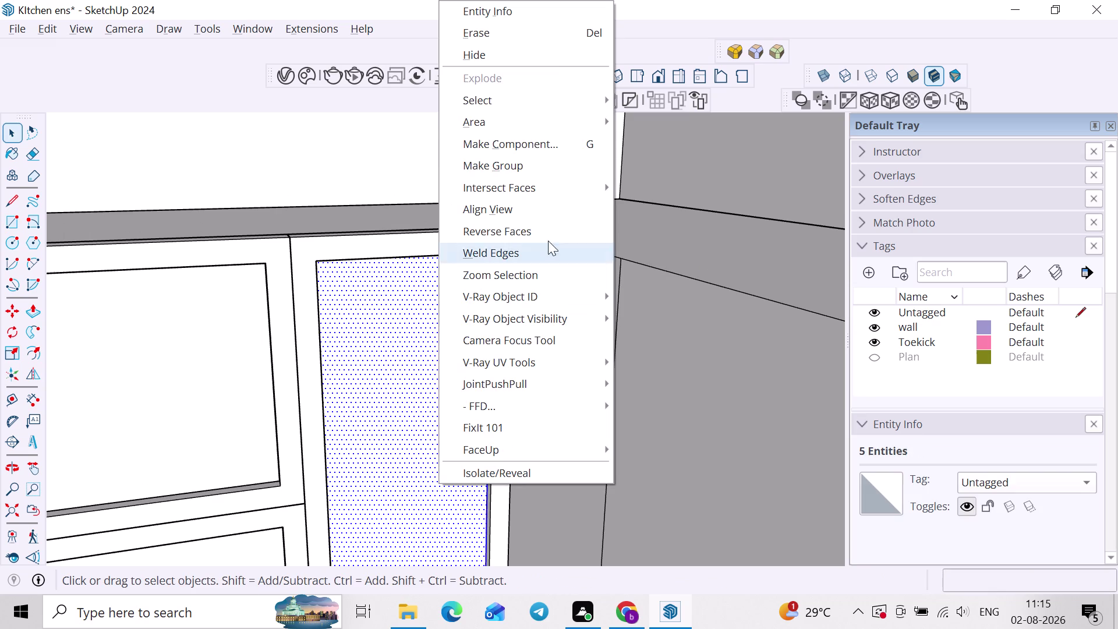
click(554, 176)
Recess the second panel 8 mm, close its group, and view the whole model.
double_click(442, 299)
key(p)
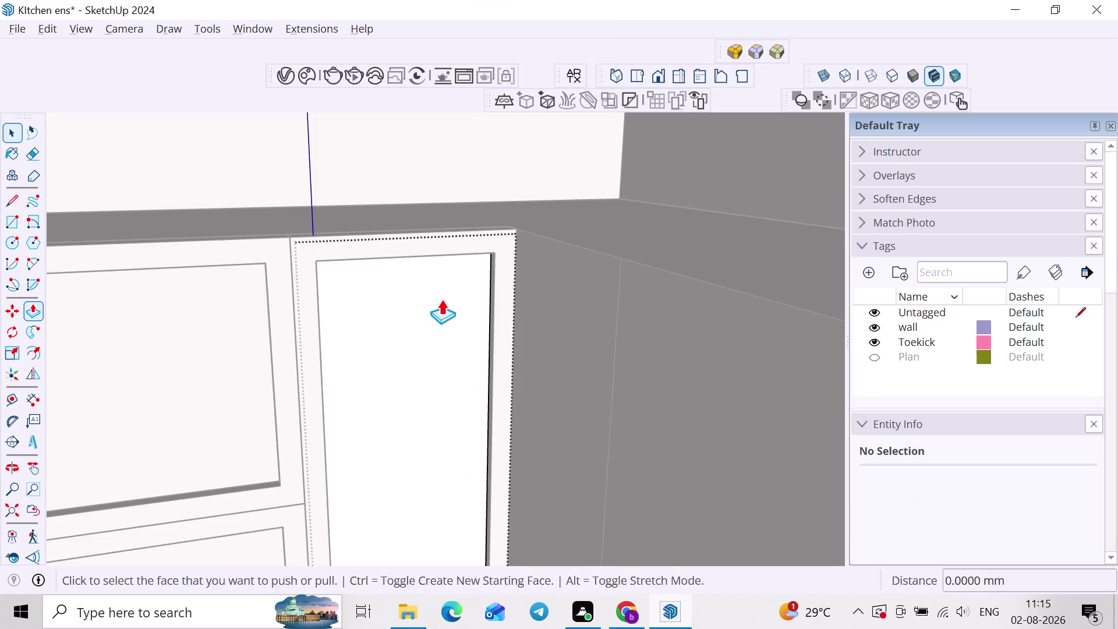
click(442, 300)
key(8)
text(mm)
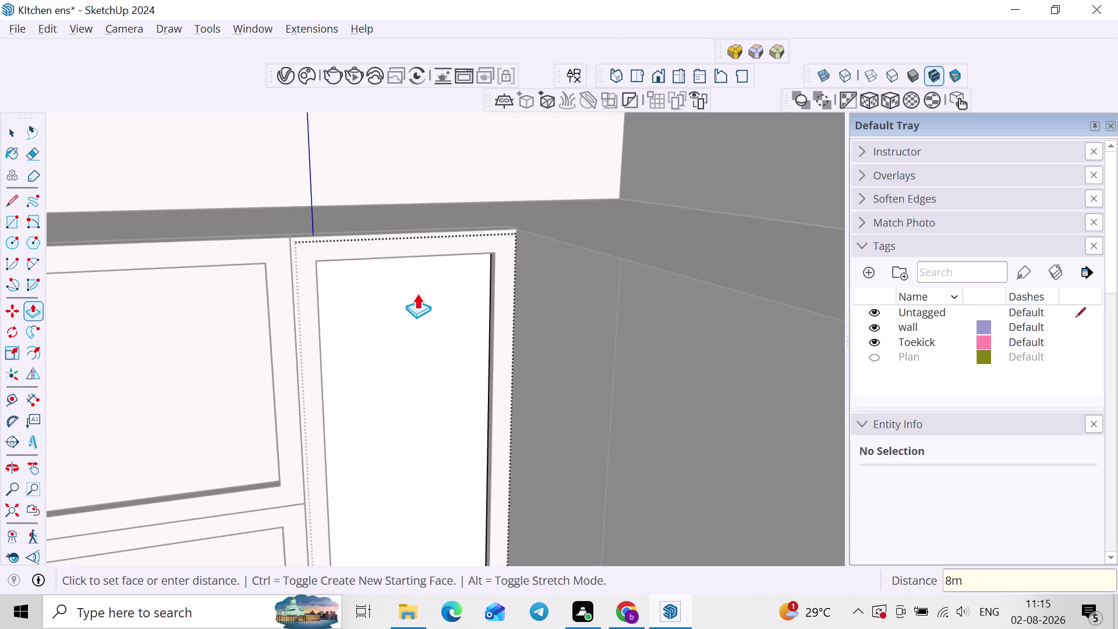
key(Return)
key(space)
click(537, 273)
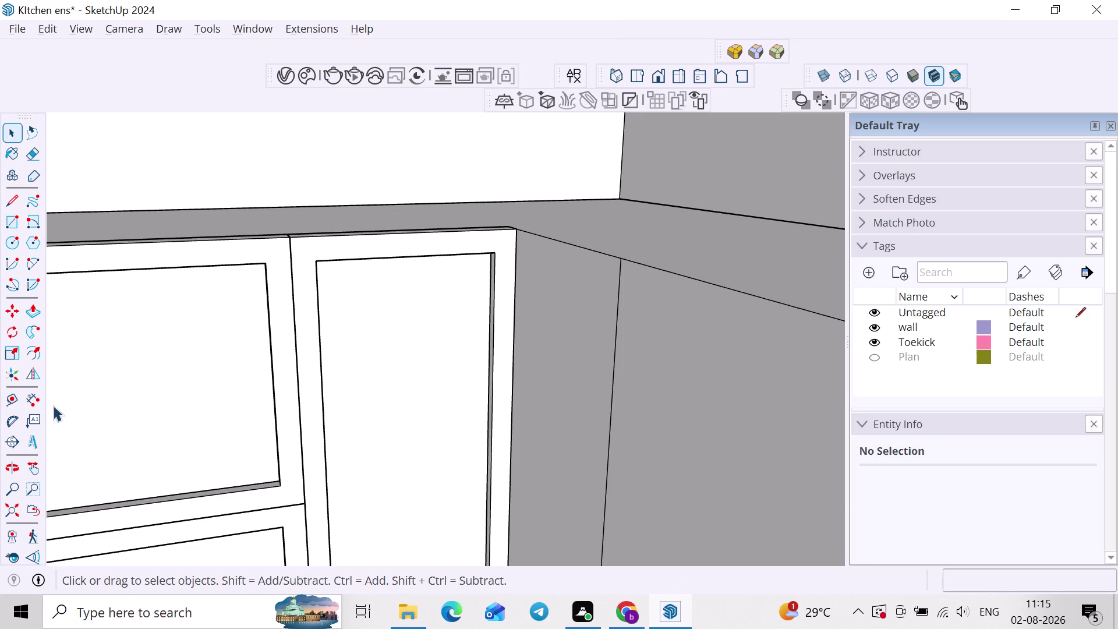
click(20, 510)
click(311, 313)
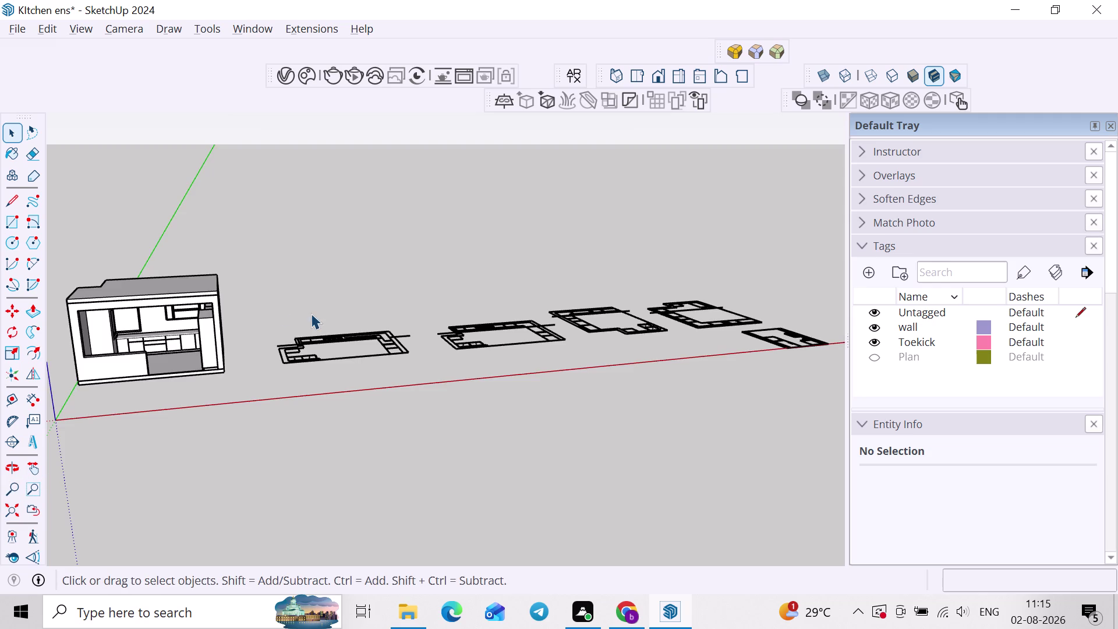
middle_drag(228, 305, 444, 203)
scroll(up, 3)
middle_drag(402, 264, 389, 191)
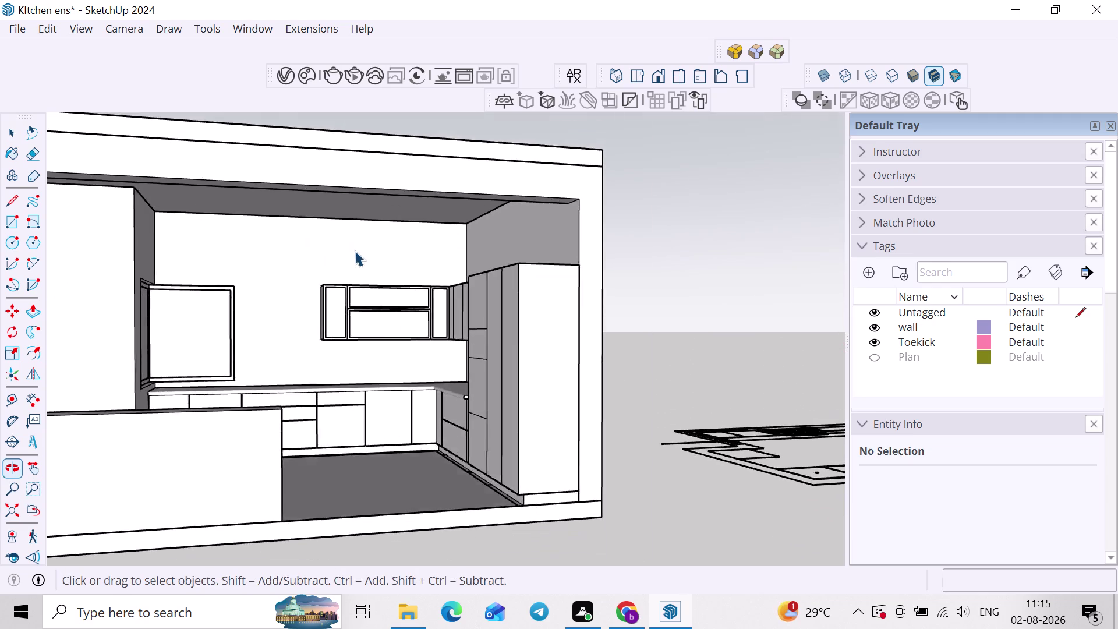
scroll(up, 3)
middle_drag(386, 317, 356, 356)
middle_drag(357, 357, 406, 305)
scroll(up, 3)
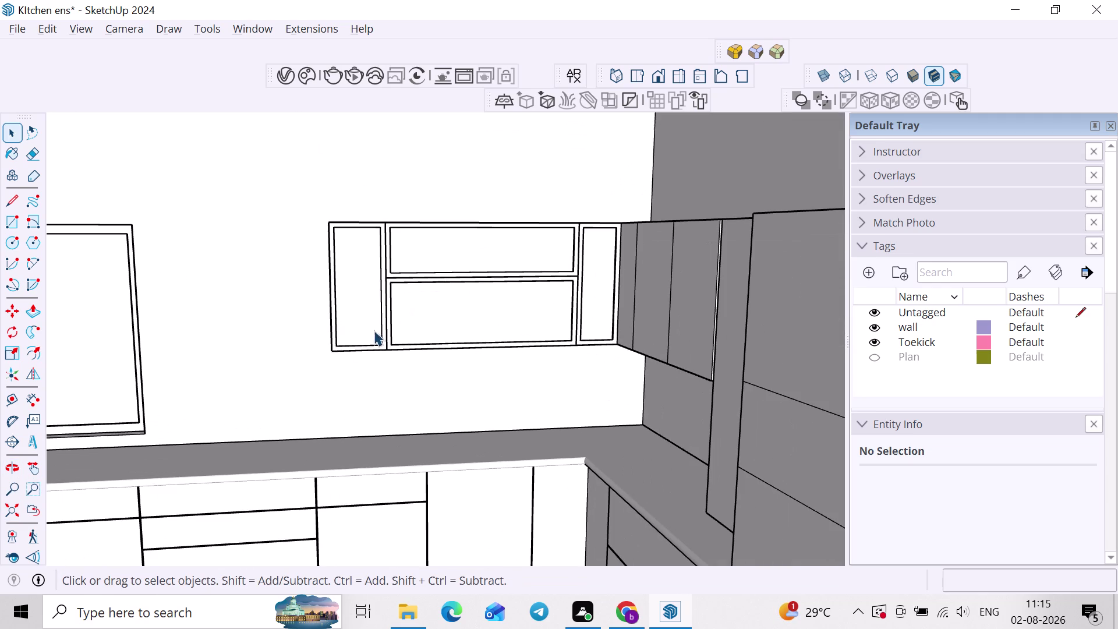
scroll(up, 3)
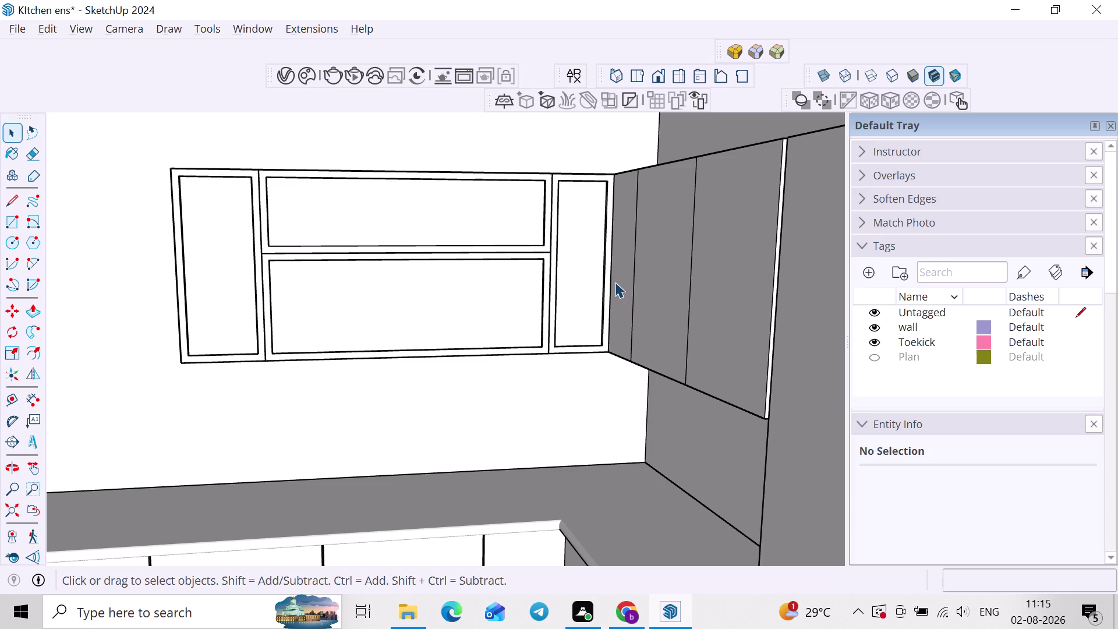
scroll(up, 3)
middle_drag(639, 276, 793, 297)
scroll(up, 3)
double_click(708, 223)
middle_drag(663, 200, 642, 272)
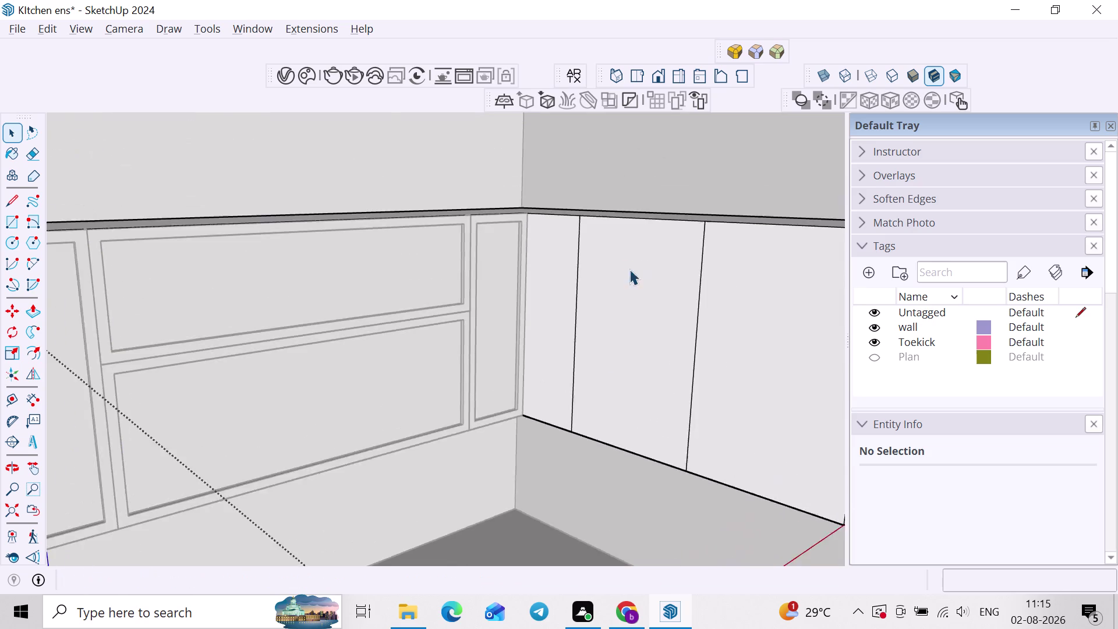
scroll(up, 3)
middle_drag(591, 276, 607, 293)
Select the two vertical edges beside the corner panel and copy them 2.5 mm over.
scroll(up, 3)
click(563, 219)
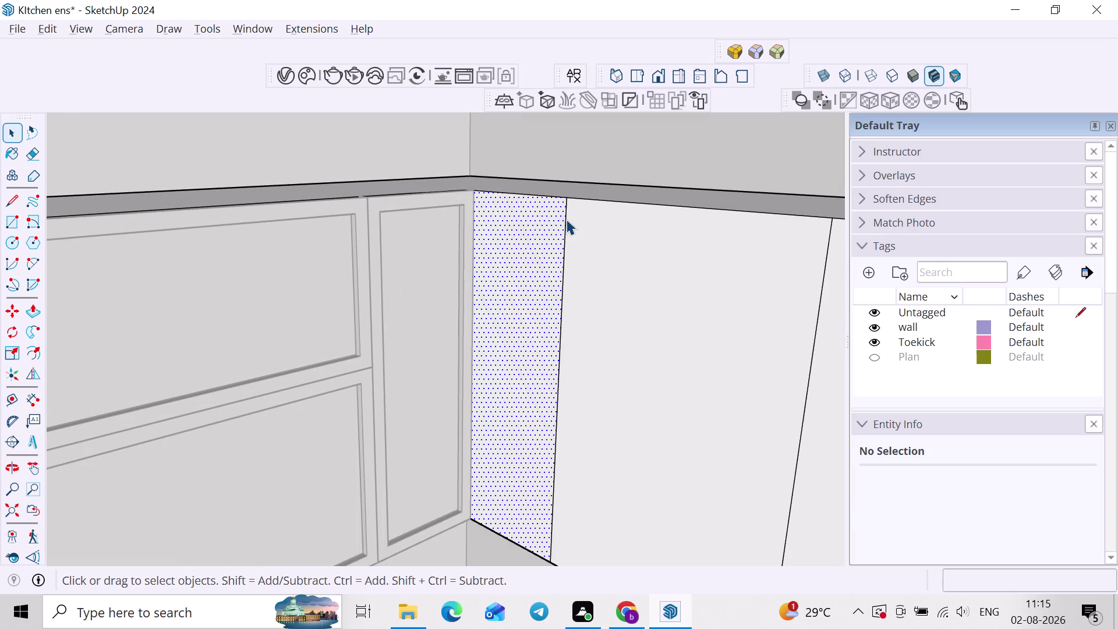
click(566, 219)
middle_drag(619, 231, 522, 249)
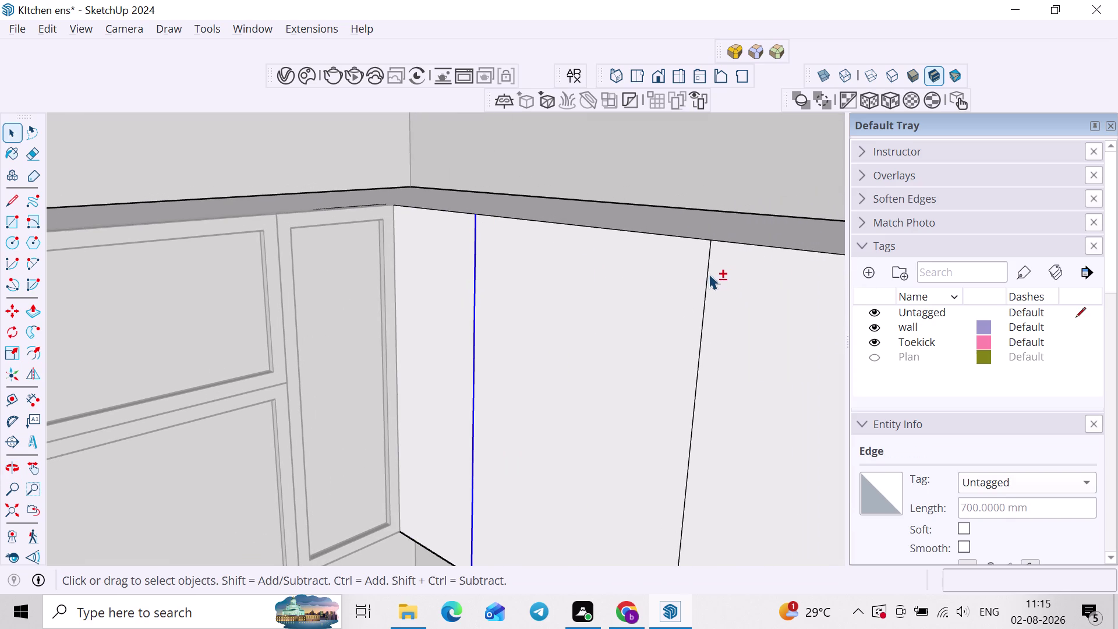
click(709, 274)
key(m)
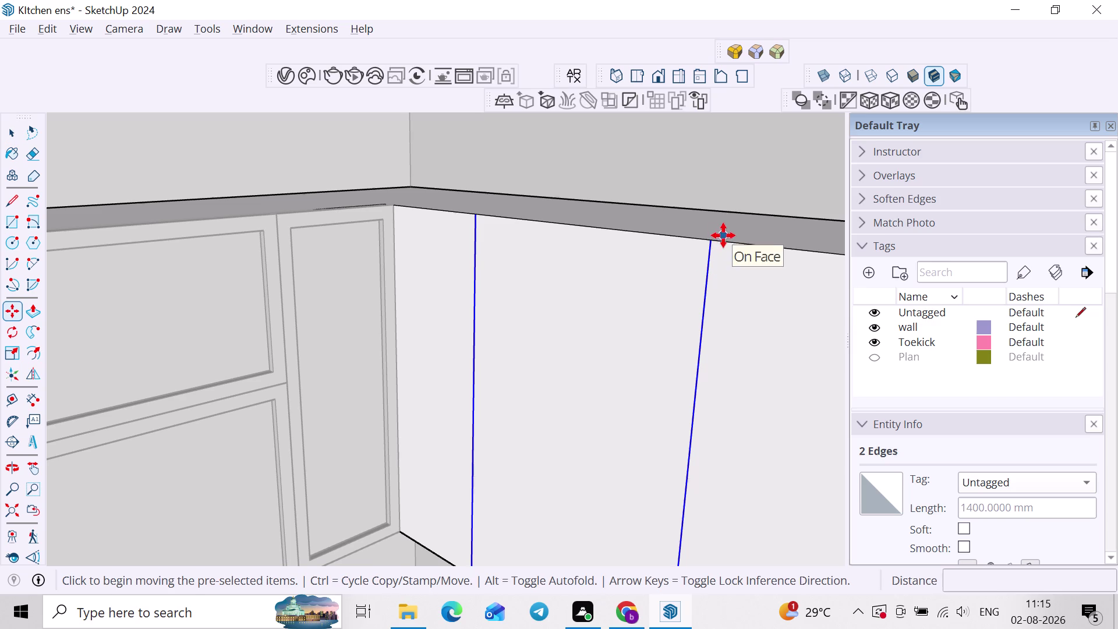
click(706, 239)
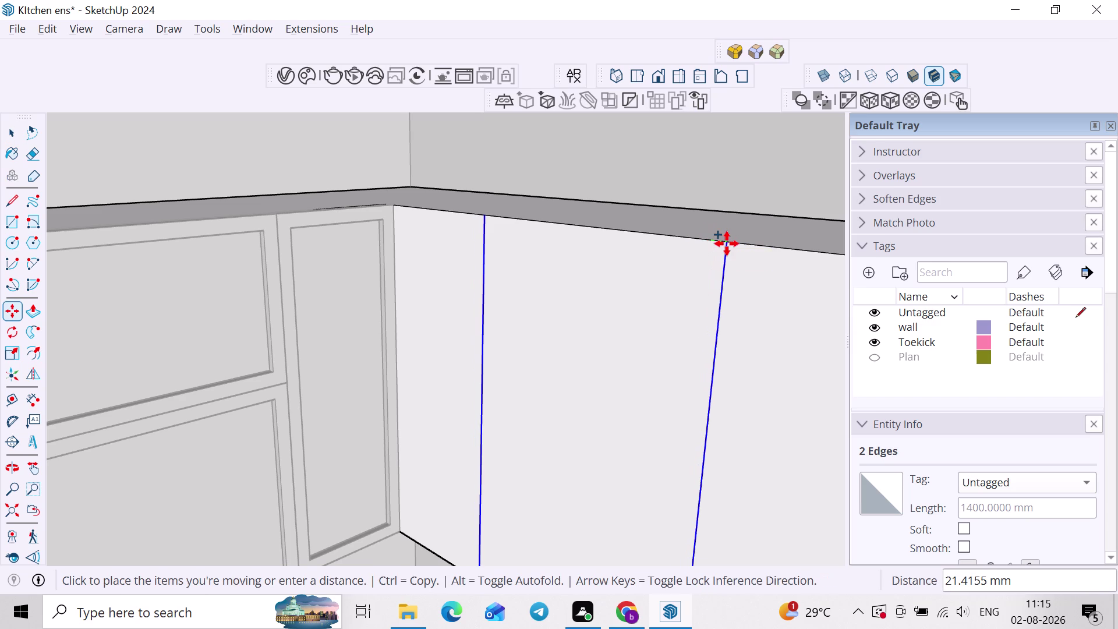
text(2.5)
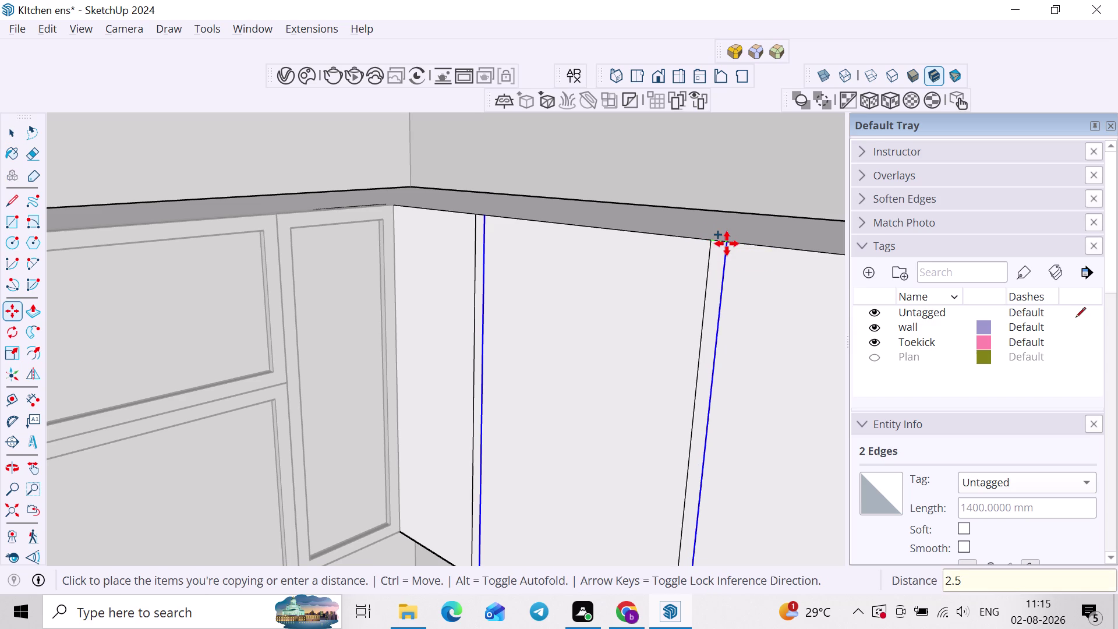
key(Return)
Copy the edge pair again, 5 mm over.
middle_drag(727, 243, 793, 240)
scroll(up, 3)
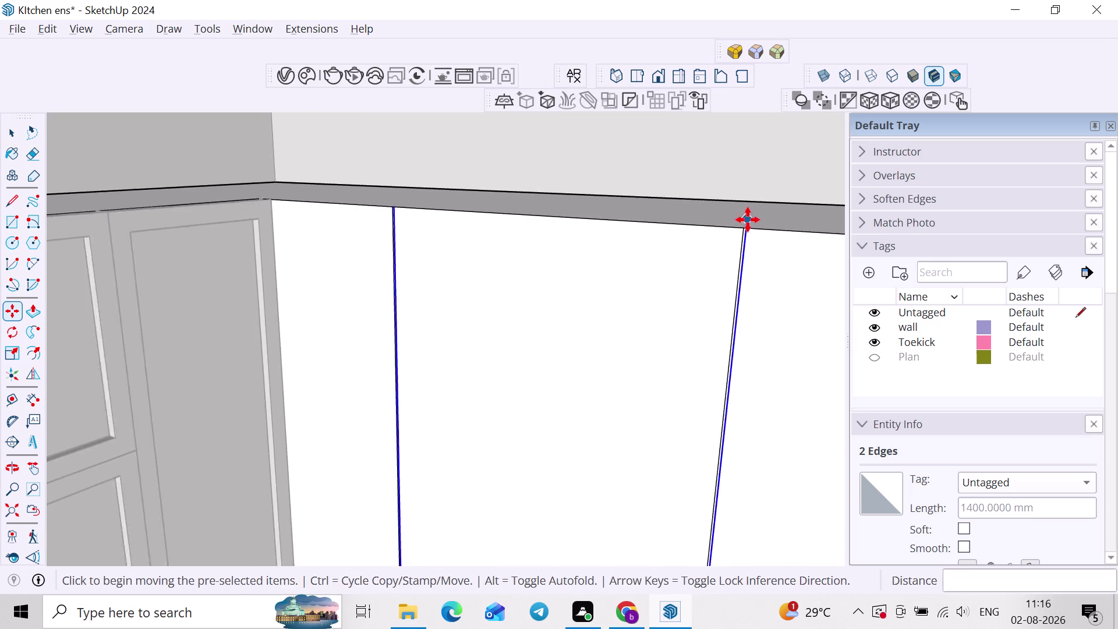
scroll(up, 3)
click(747, 230)
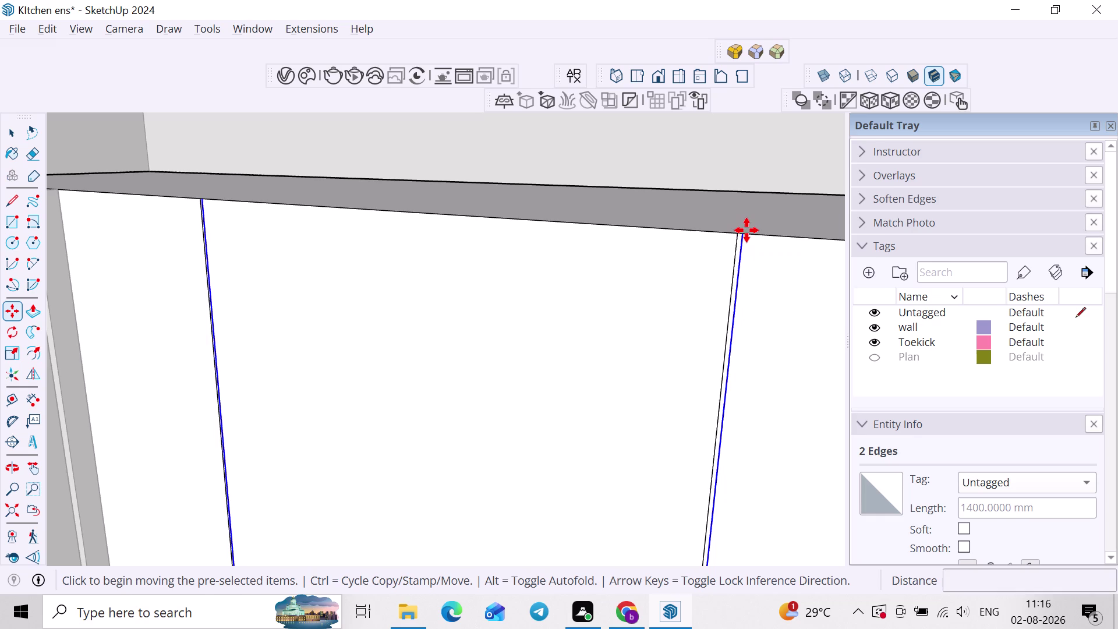
key(5)
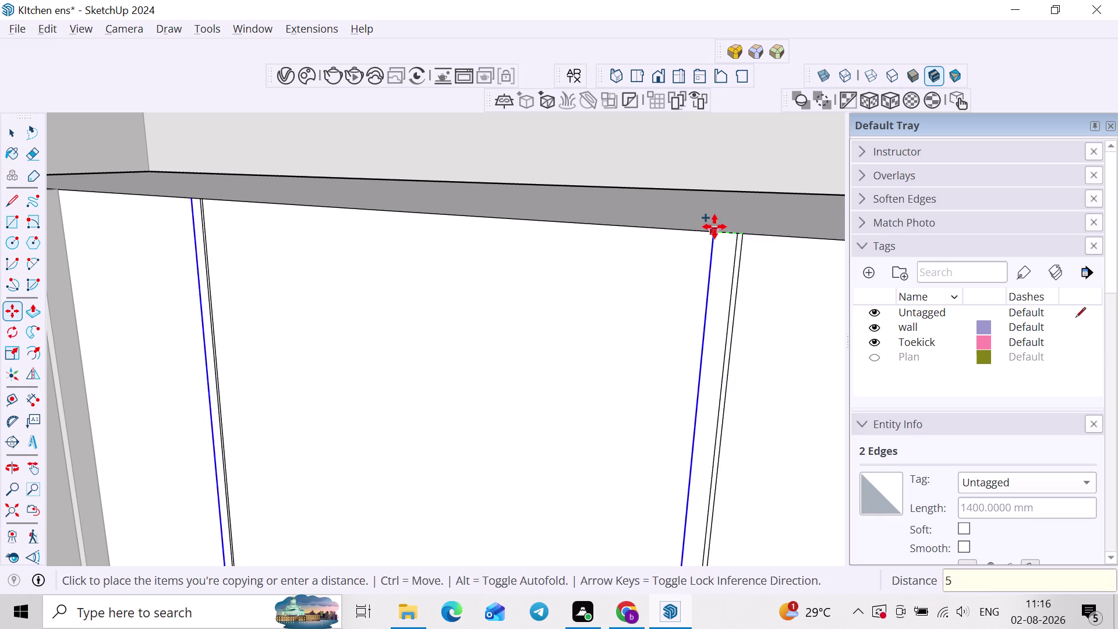
key(Return)
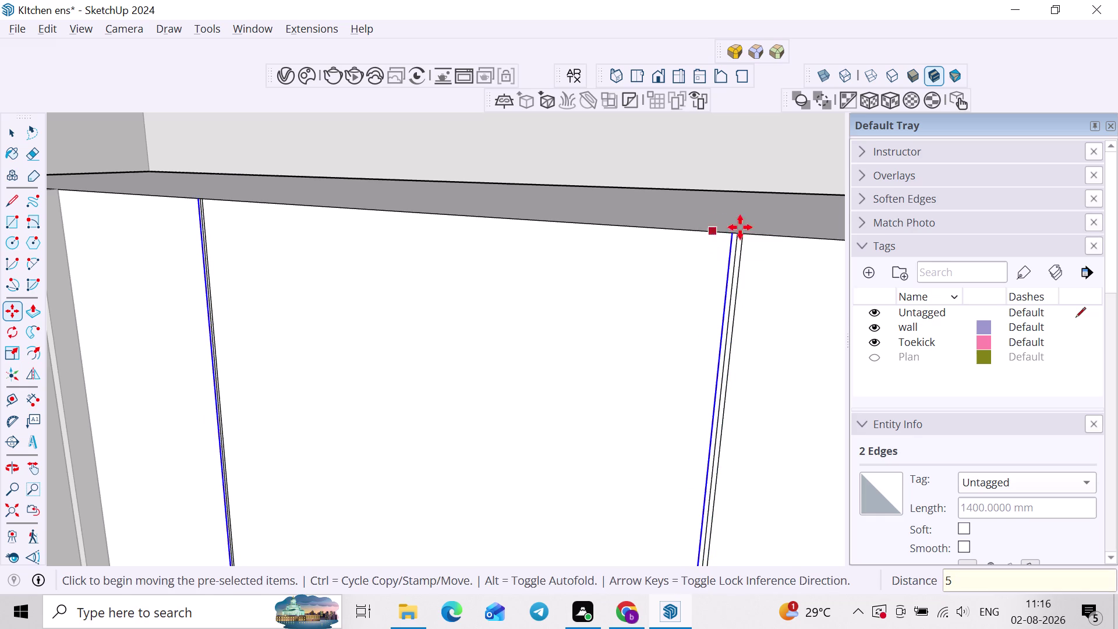
key(space)
Select the narrow strip, then the copied edge on the left strip.
scroll(up, 3)
click(724, 250)
click(722, 253)
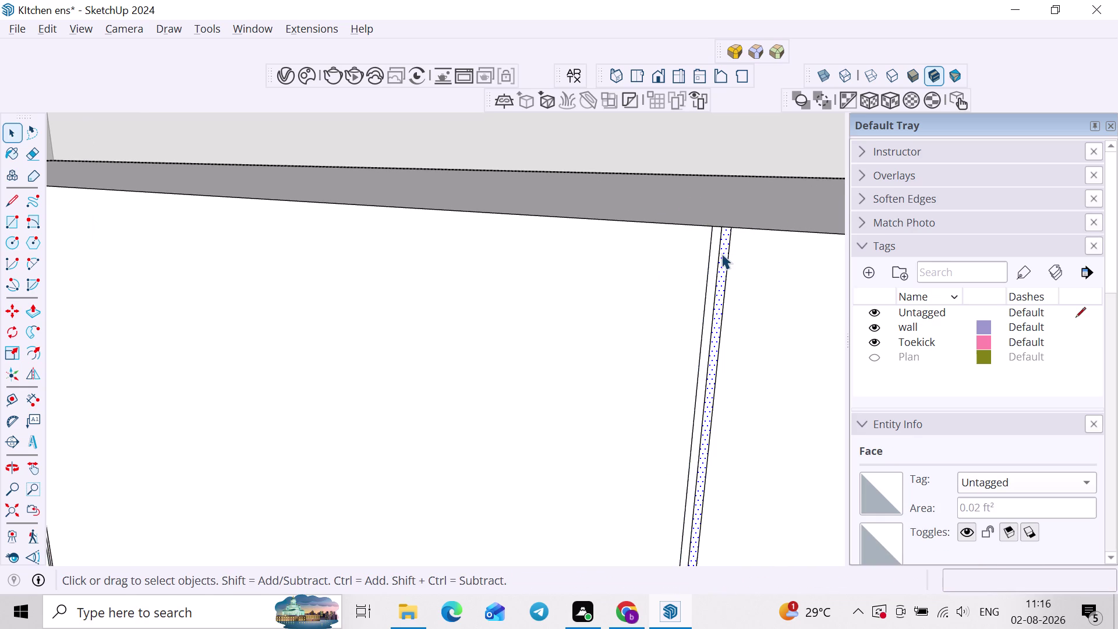
scroll(down, 3)
middle_drag(674, 276, 781, 271)
scroll(up, 3)
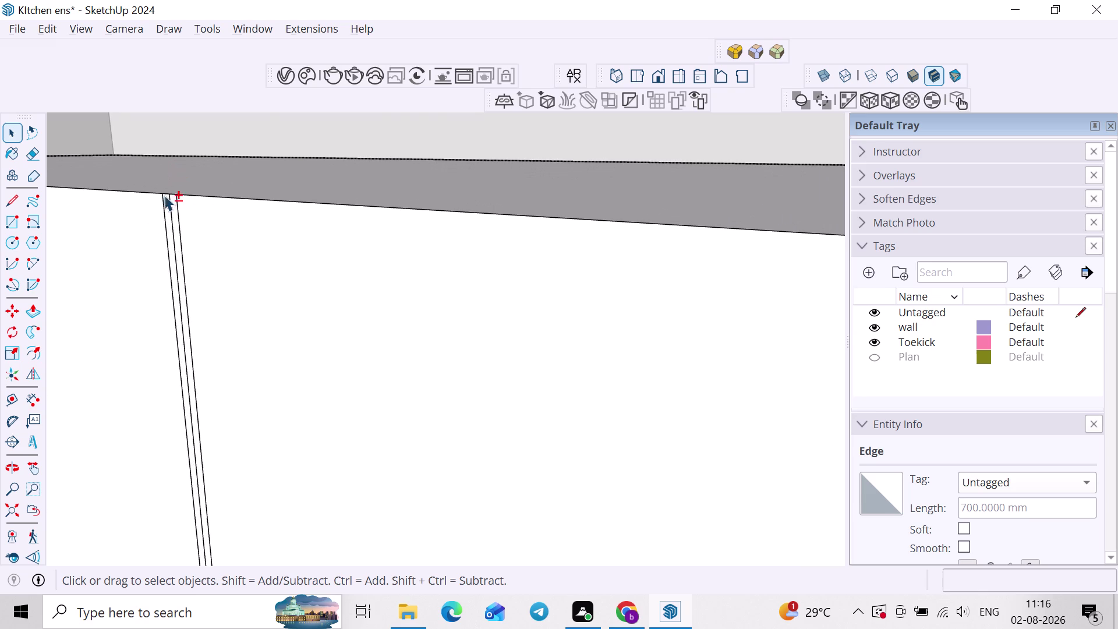
click(173, 212)
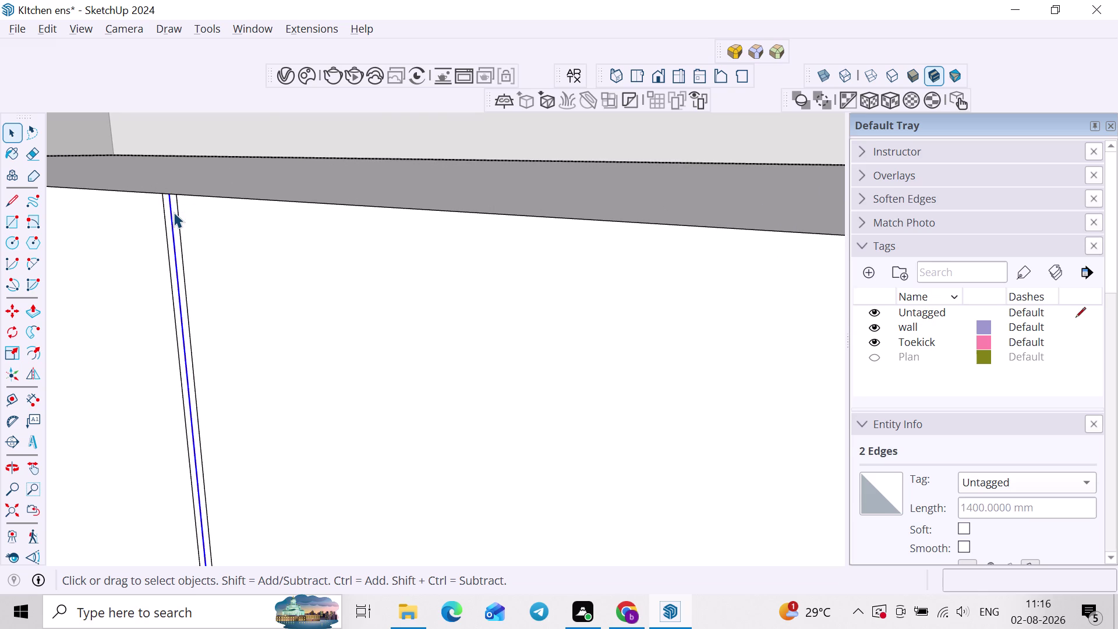
Push the thin left strip 1" back into the cabinet front with Push/Pull (pp).
key(Delete)
text(pp)
click(173, 212)
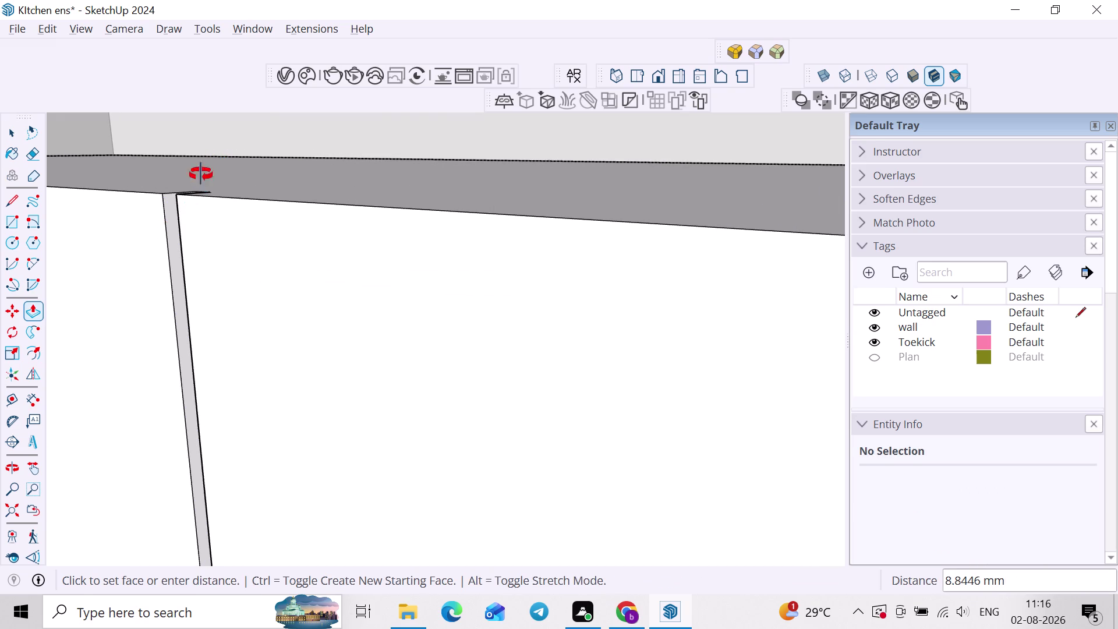
middle_drag(201, 175, 189, 204)
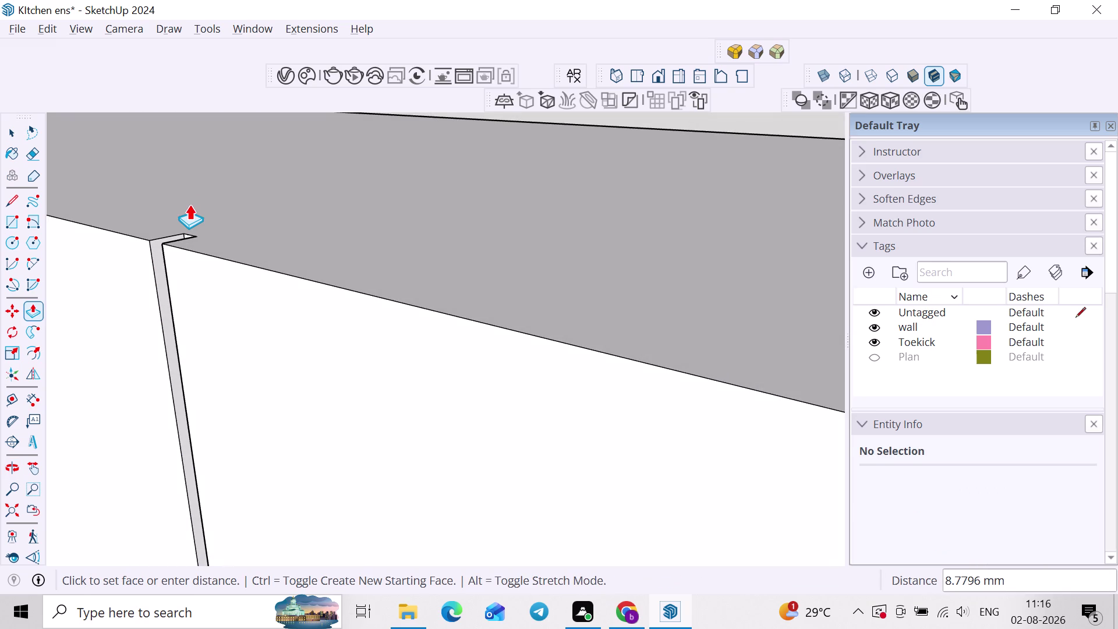
key(5)
key(BackSpace)
text(1)
text(")
key(Return)
Push the other thin strip back the same 1" distance.
scroll(down, 3)
middle_drag(335, 242, 44, 234)
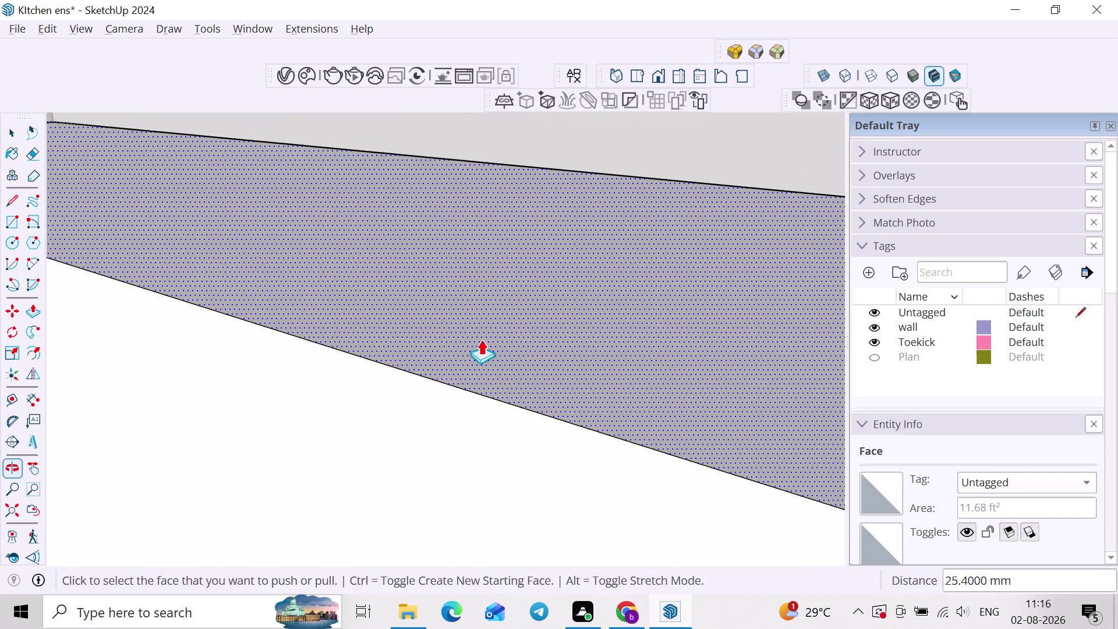
middle_drag(482, 340, 504, 240)
scroll(down, 3)
middle_drag(584, 331, 543, 343)
double_click(637, 355)
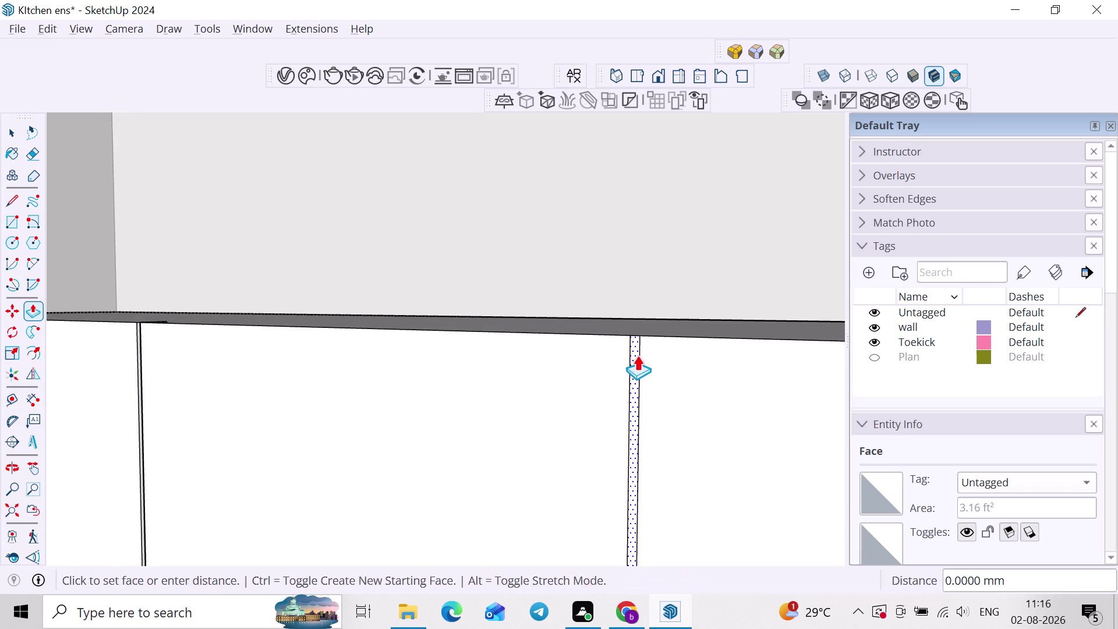
Select the centre panel between the new gaps and zoom out.
key(space)
scroll(down, 3)
click(551, 378)
scroll(down, 3)
scroll(down, 3)
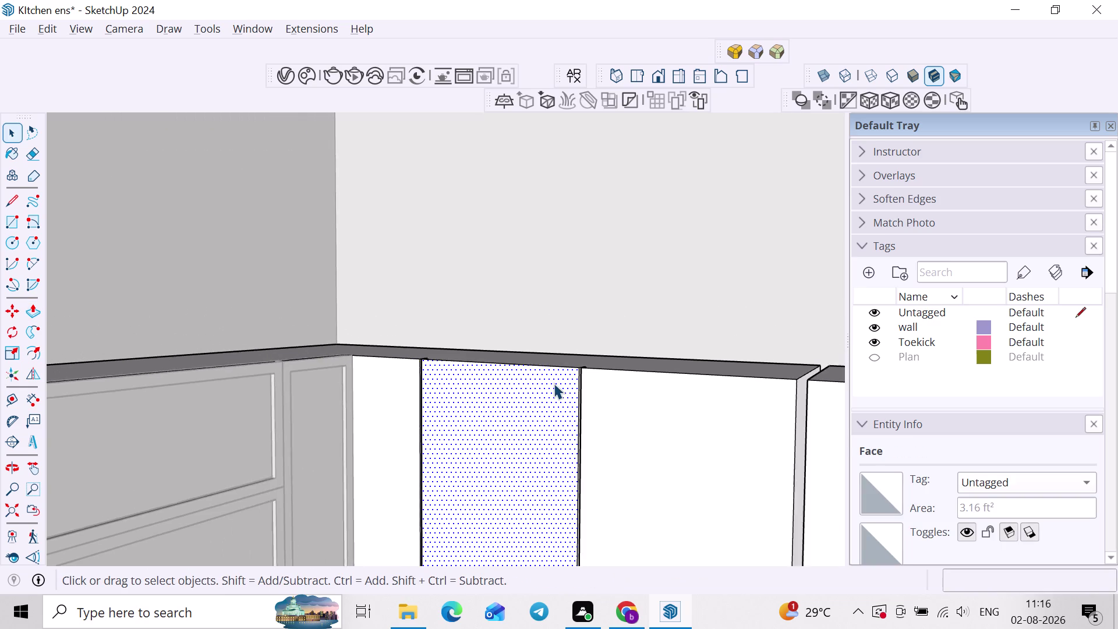
scroll(down, 3)
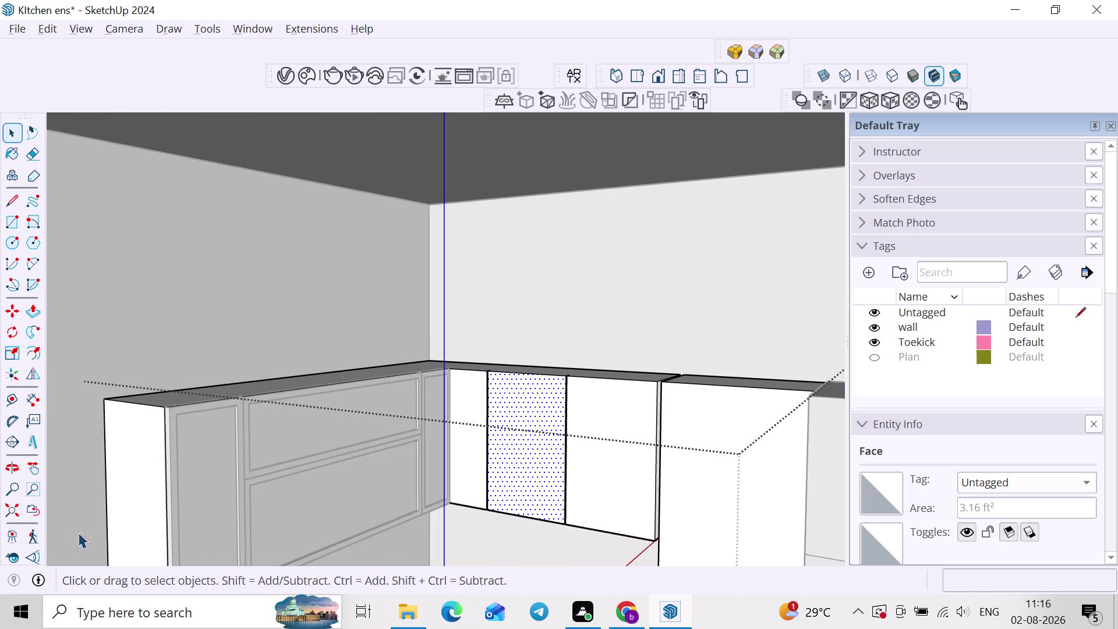
click(20, 505)
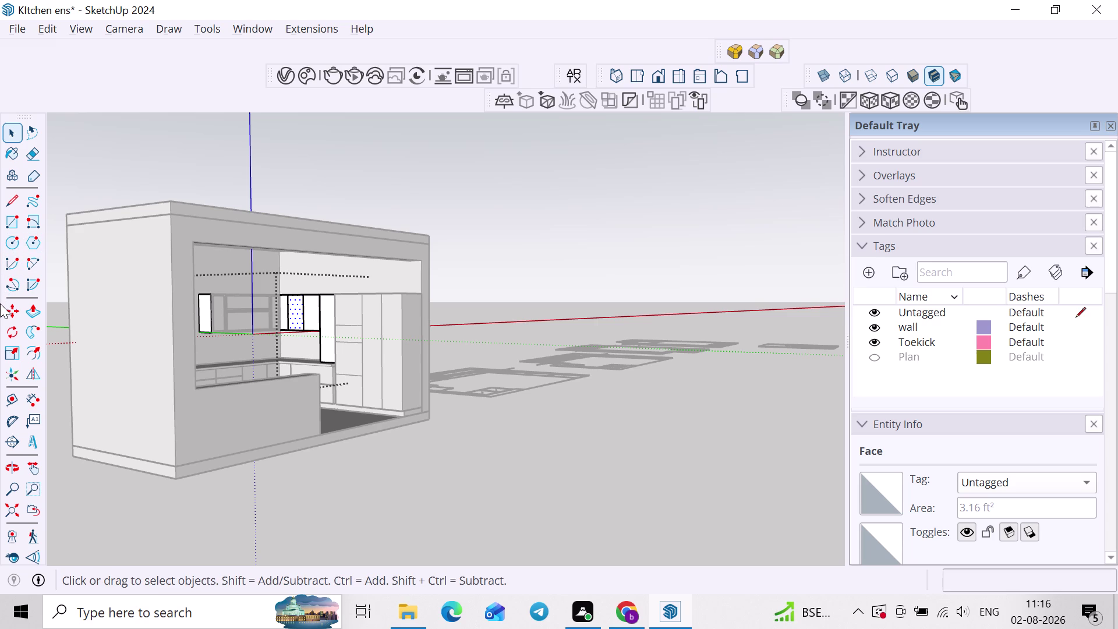
scroll(down, 3)
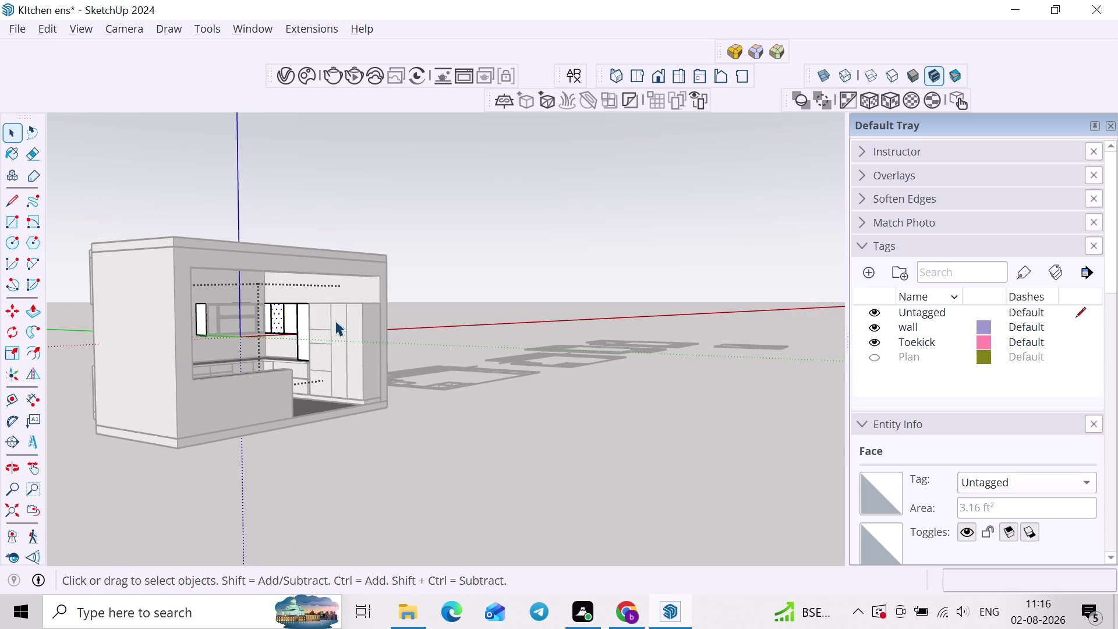
middle_drag(282, 312, 100, 385)
scroll(up, 3)
click(493, 282)
middle_drag(395, 282, 587, 71)
scroll(up, 3)
middle_drag(447, 176, 369, 285)
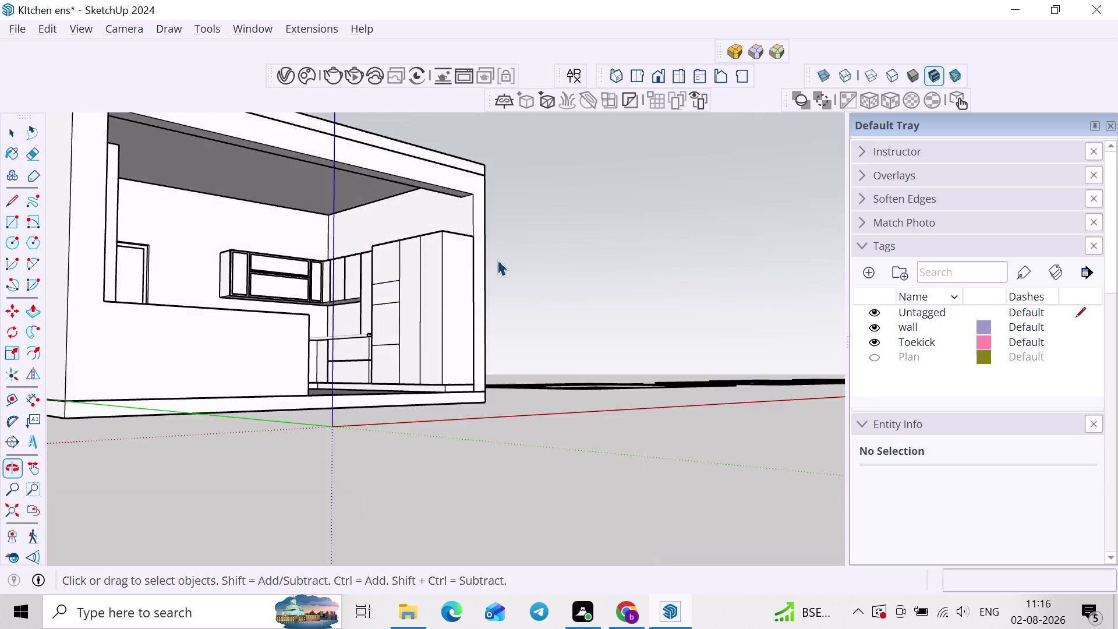
middle_drag(497, 260, 363, 267)
scroll(up, 3)
middle_drag(439, 266, 430, 285)
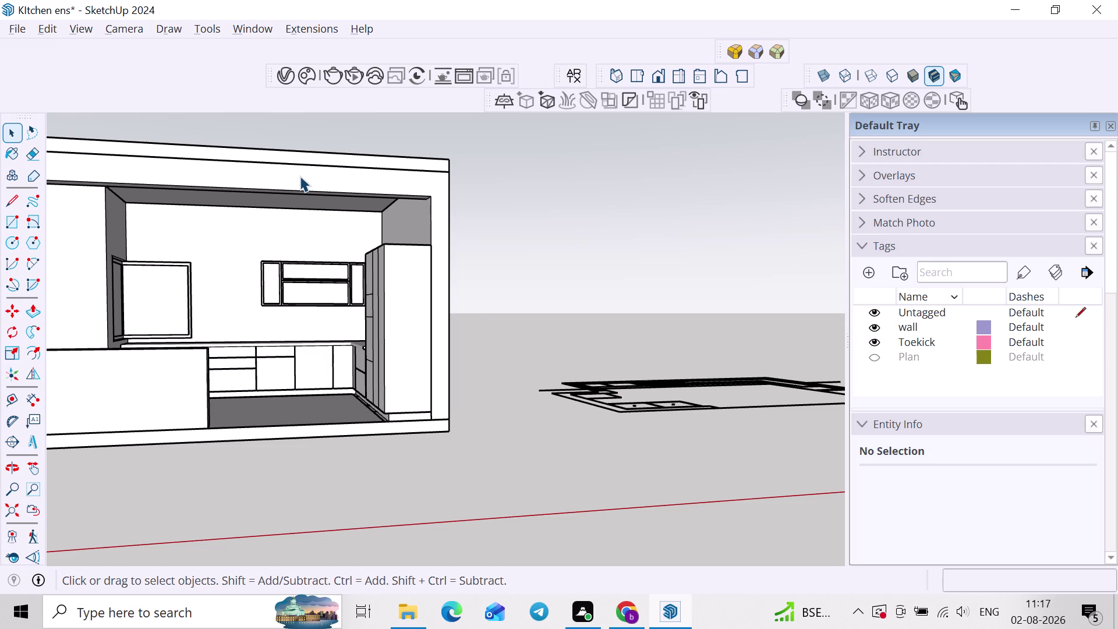
scroll(down, 3)
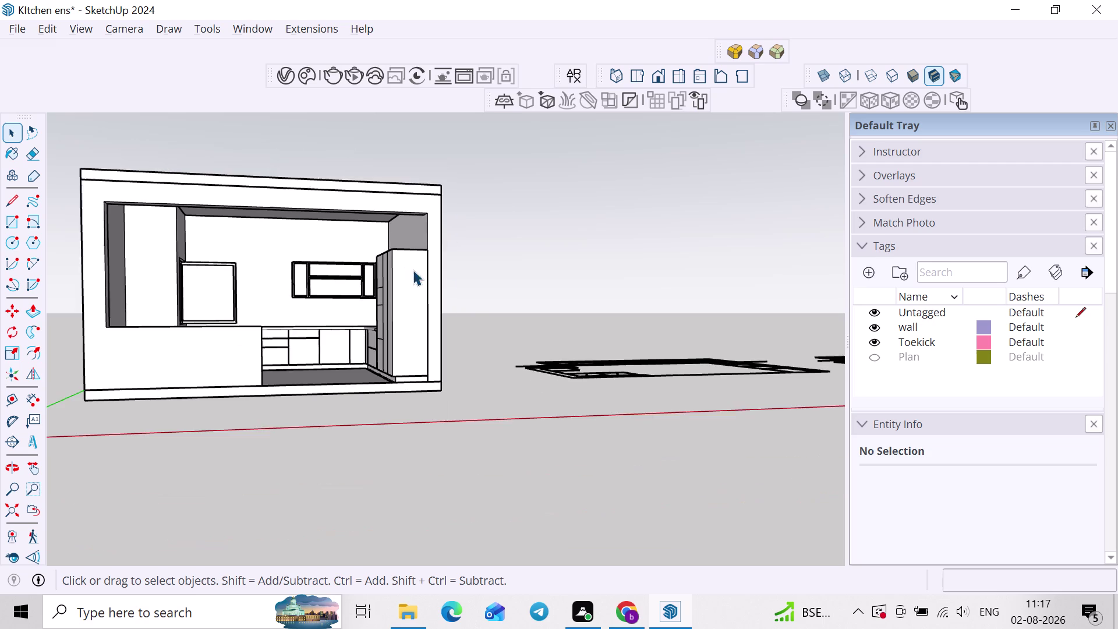
middle_drag(464, 290, 337, 327)
middle_drag(404, 310, 569, 281)
scroll(up, 3)
scroll(up, 3)
scroll(down, 3)
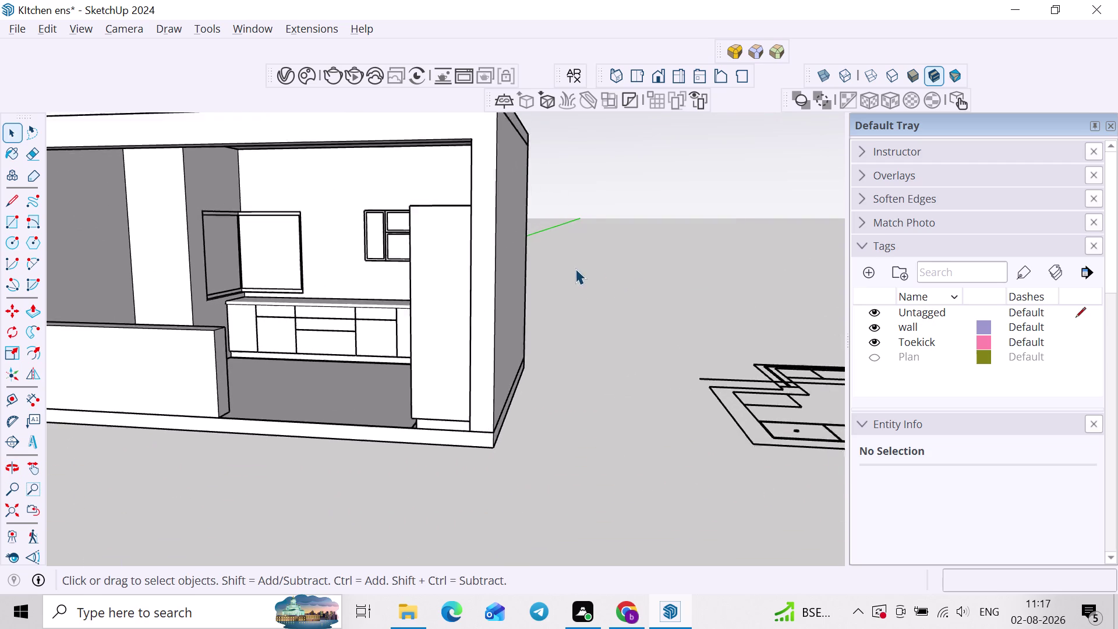
scroll(down, 3)
middle_drag(572, 269, 664, 322)
middle_drag(263, 299, 531, 299)
middle_drag(281, 340, 459, 340)
middle_drag(499, 406, 528, 395)
middle_drag(593, 381, 506, 397)
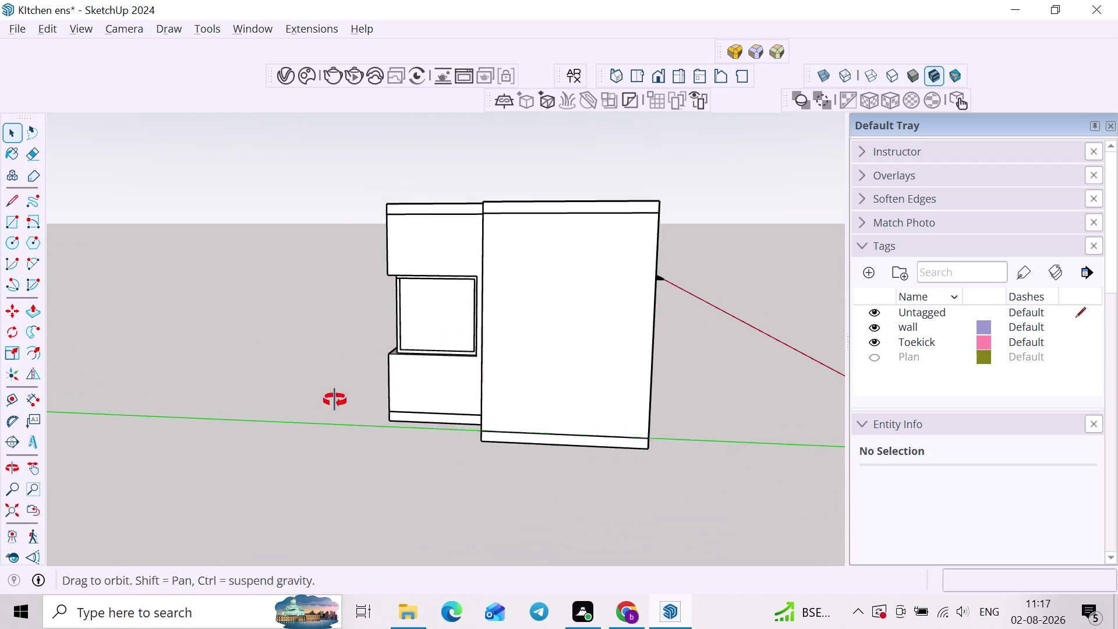
middle_drag(507, 398, 243, 408)
middle_drag(566, 371, 119, 355)
middle_drag(408, 297, 339, 301)
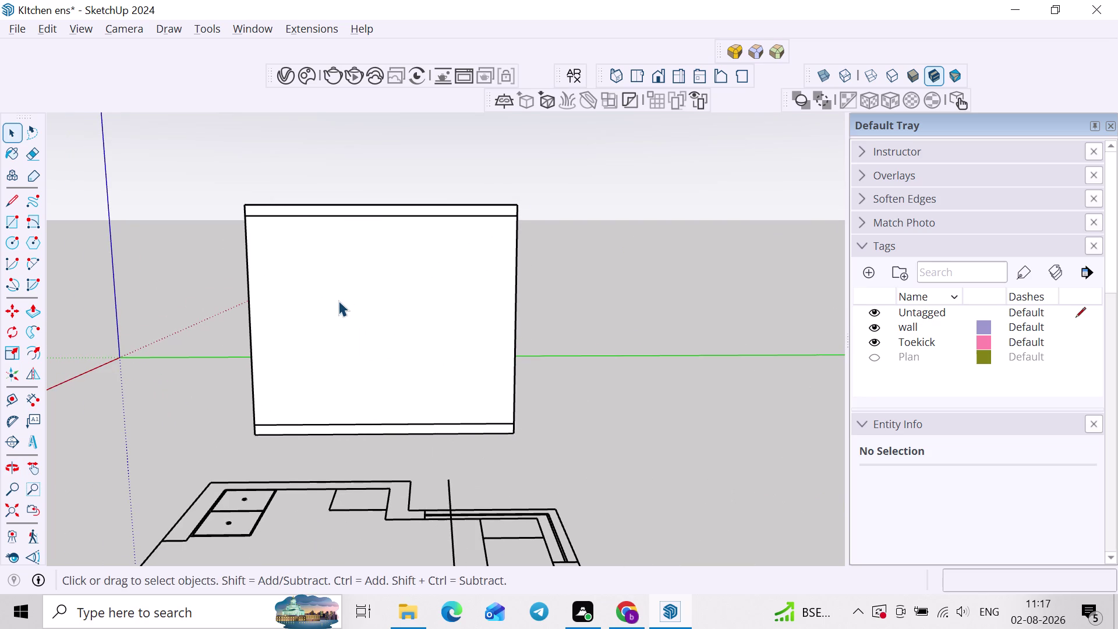
scroll(down, 3)
middle_drag(478, 303, 161, 352)
middle_drag(287, 345, 646, 357)
middle_drag(368, 376, 691, 334)
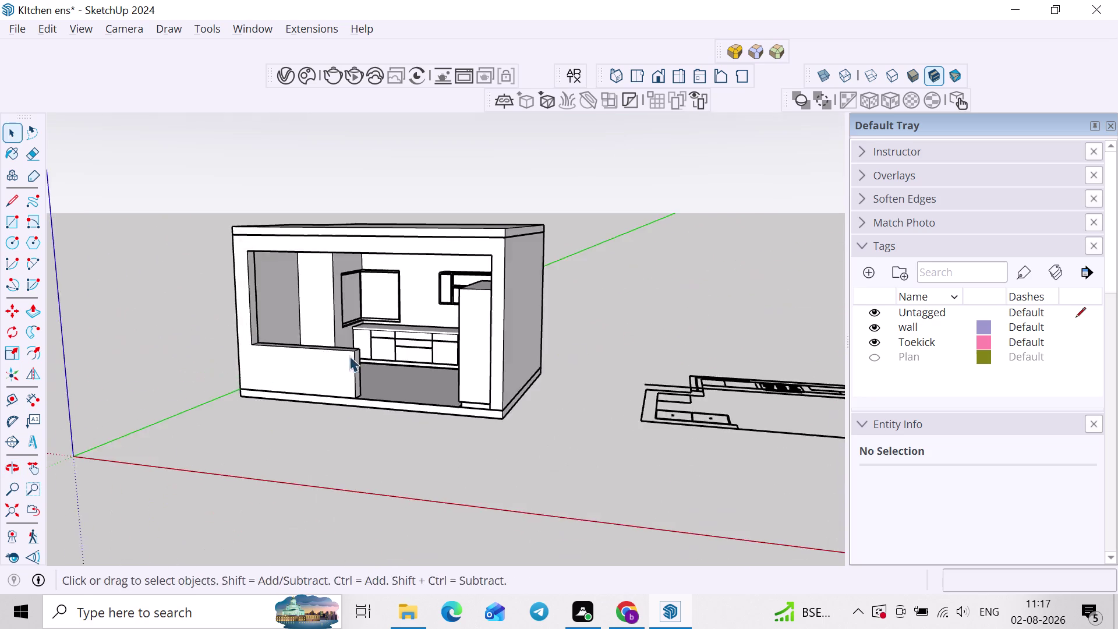
middle_drag(266, 366, 469, 373)
scroll(up, 3)
middle_drag(520, 349, 453, 352)
scroll(down, 3)
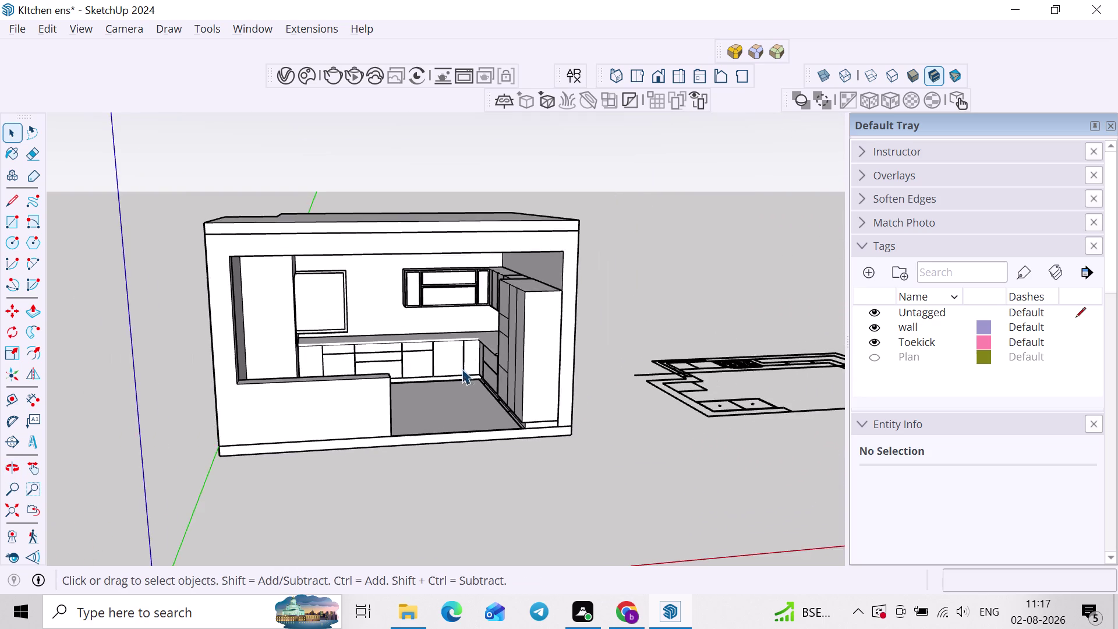
middle_drag(462, 368, 544, 350)
middle_drag(476, 383, 387, 401)
scroll(down, 3)
scroll(up, 3)
middle_drag(403, 374, 392, 327)
middle_drag(381, 319, 377, 387)
middle_drag(464, 373, 464, 341)
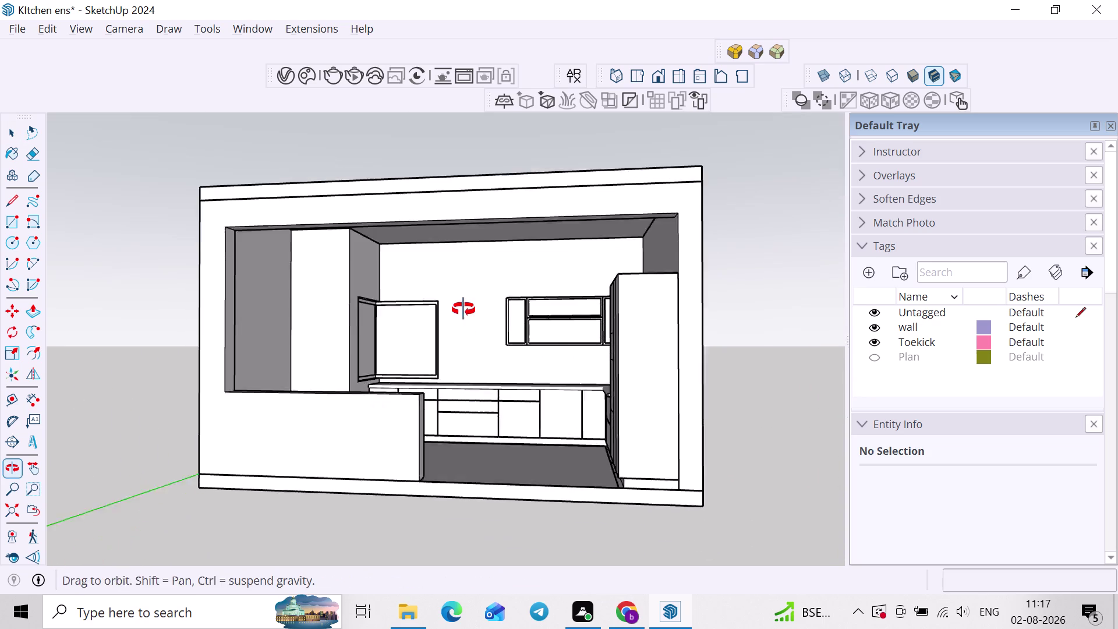
middle_drag(463, 341, 464, 289)
scroll(up, 3)
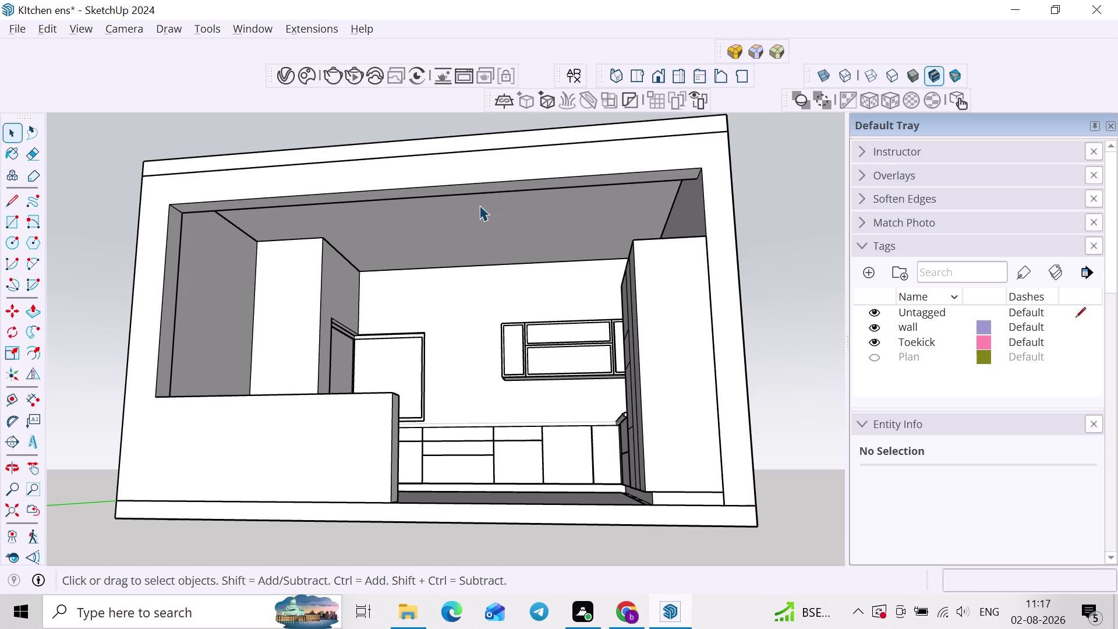
scroll(up, 3)
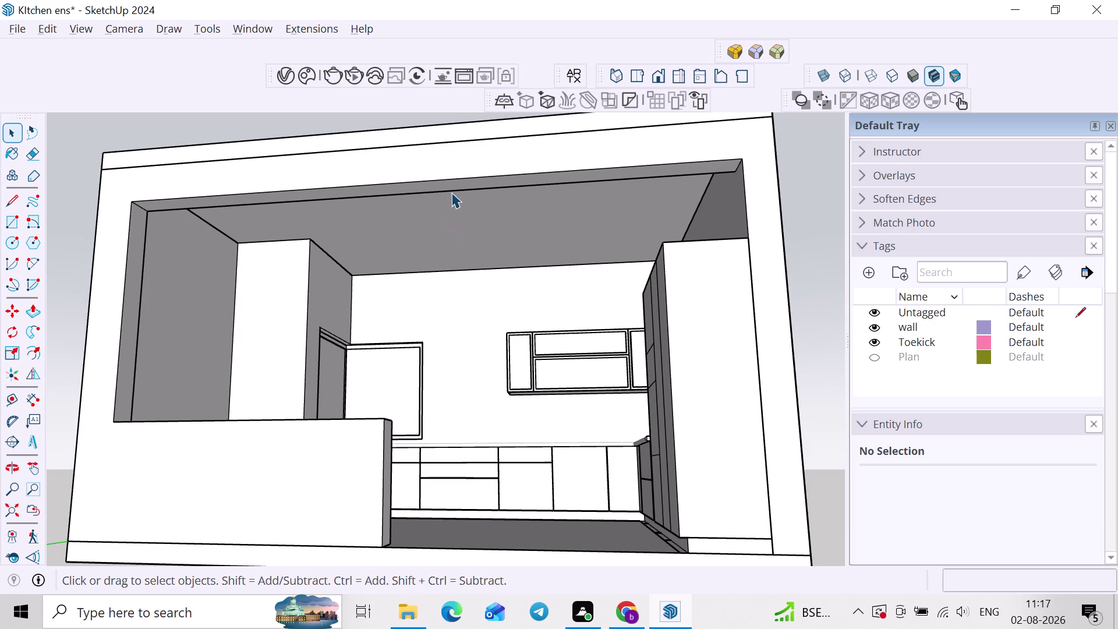